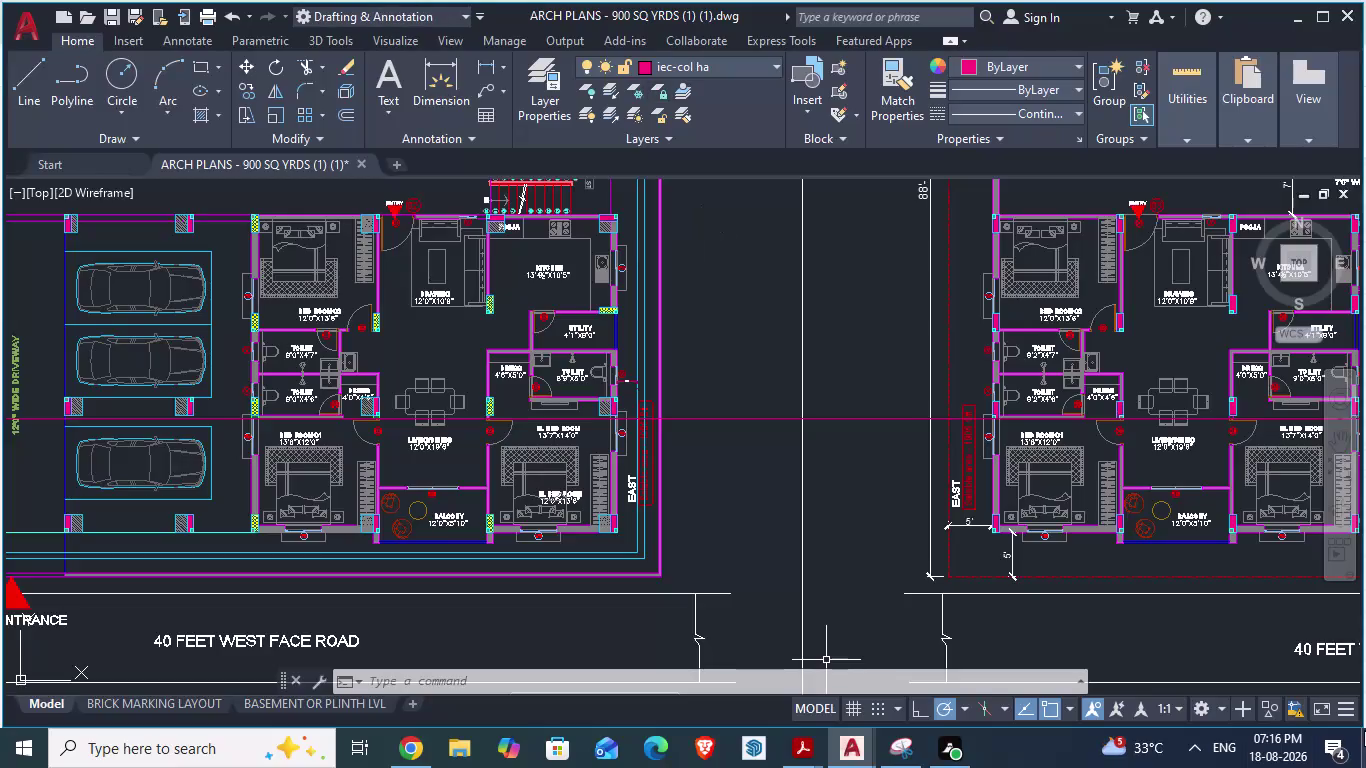
Pan and zoom around the ARCH PLANS layout, then bring up GF_AUTOCAD.dwg.
scroll(down, 3)
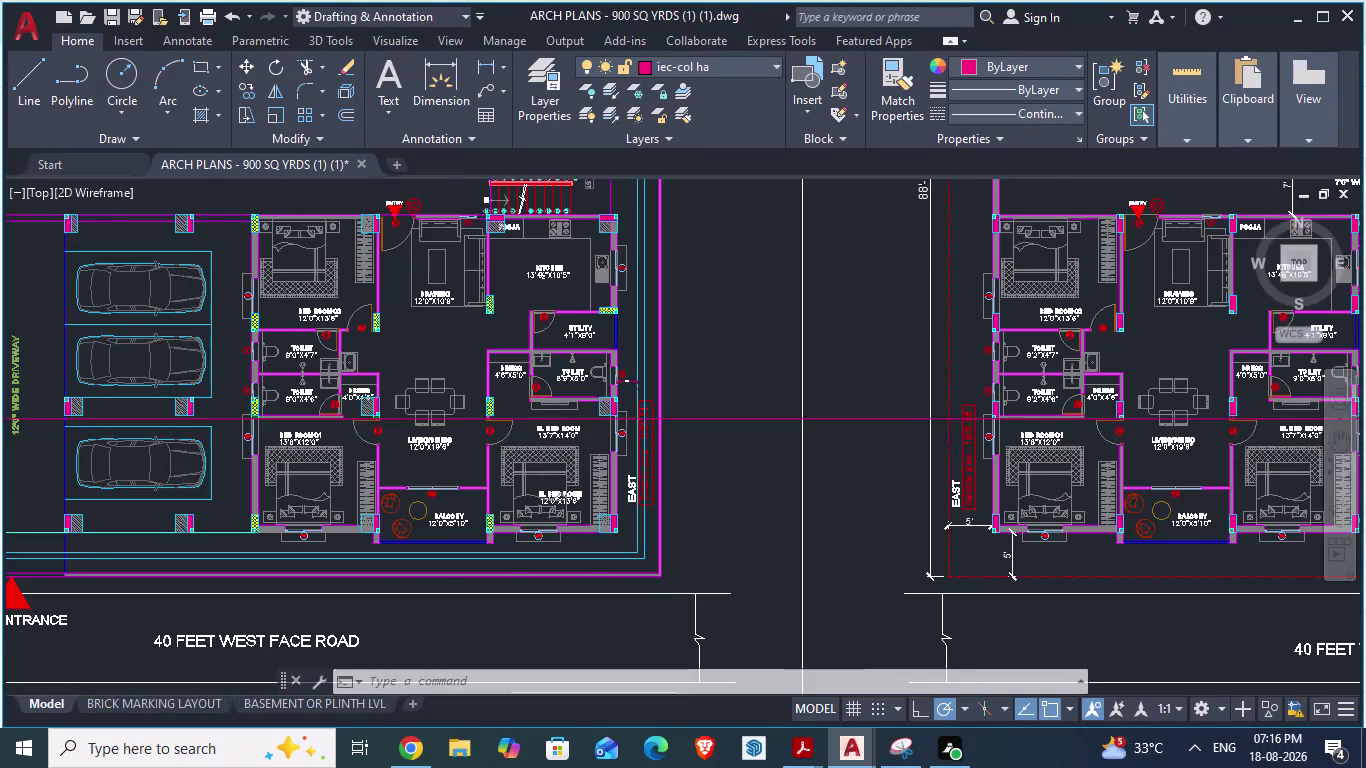
scroll(down, 3)
scroll(up, 3)
scroll(up, 3)
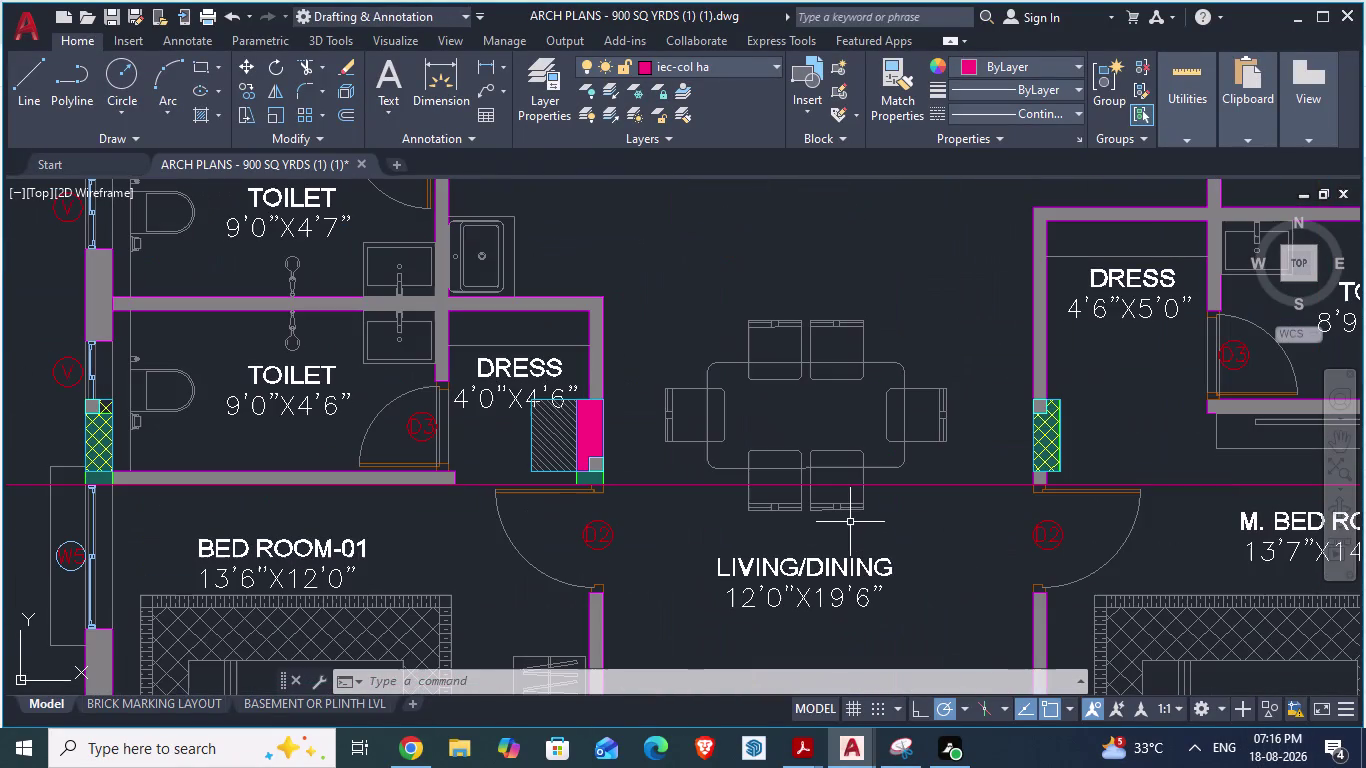
scroll(down, 3)
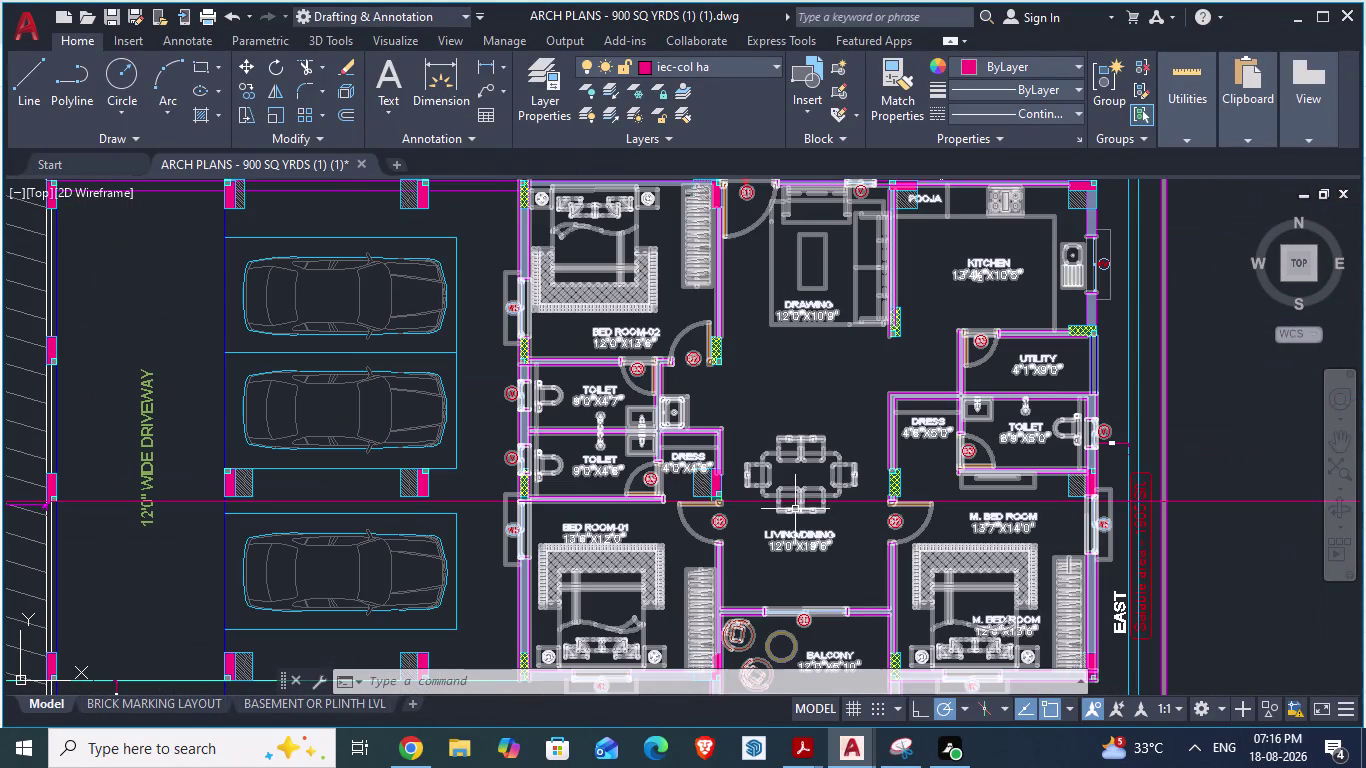
scroll(up, 3)
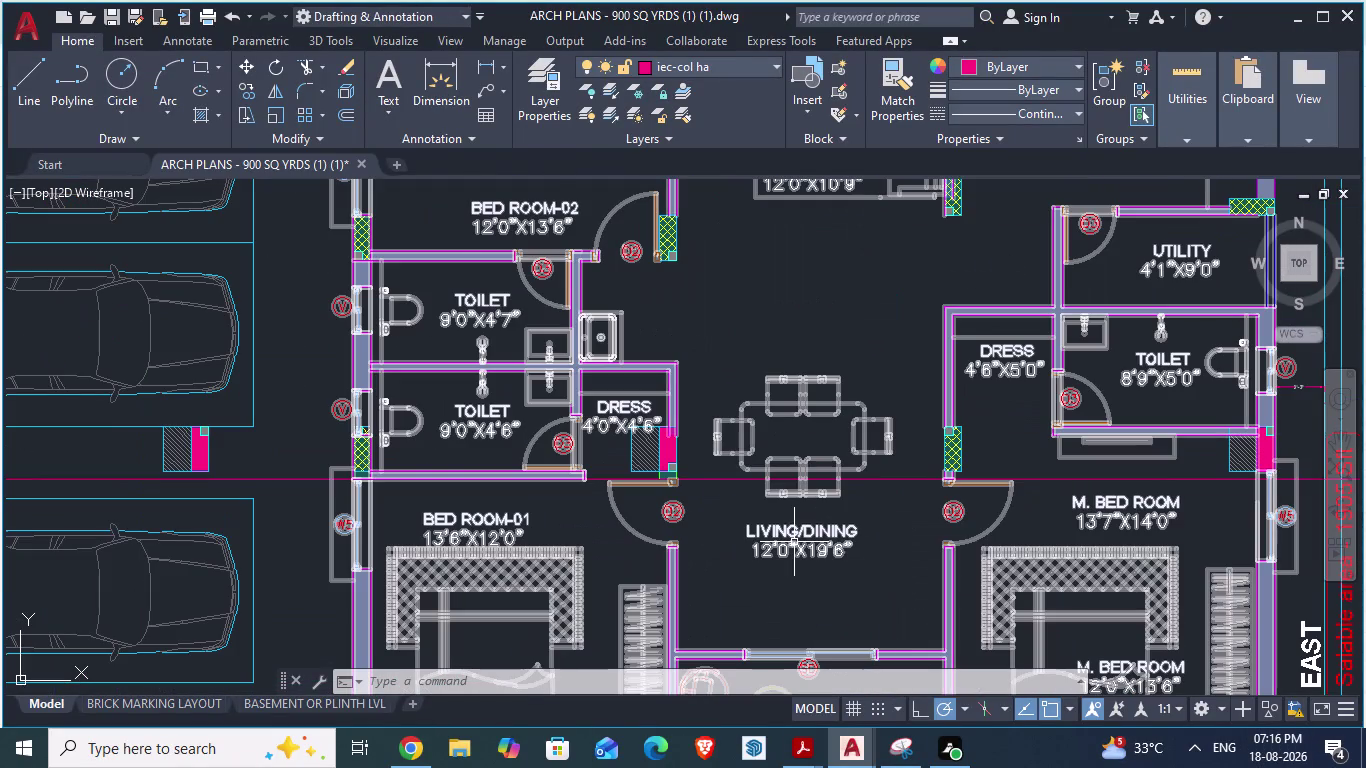
key(alt+Tab)
scroll(down, 3)
key(alt+Tab)
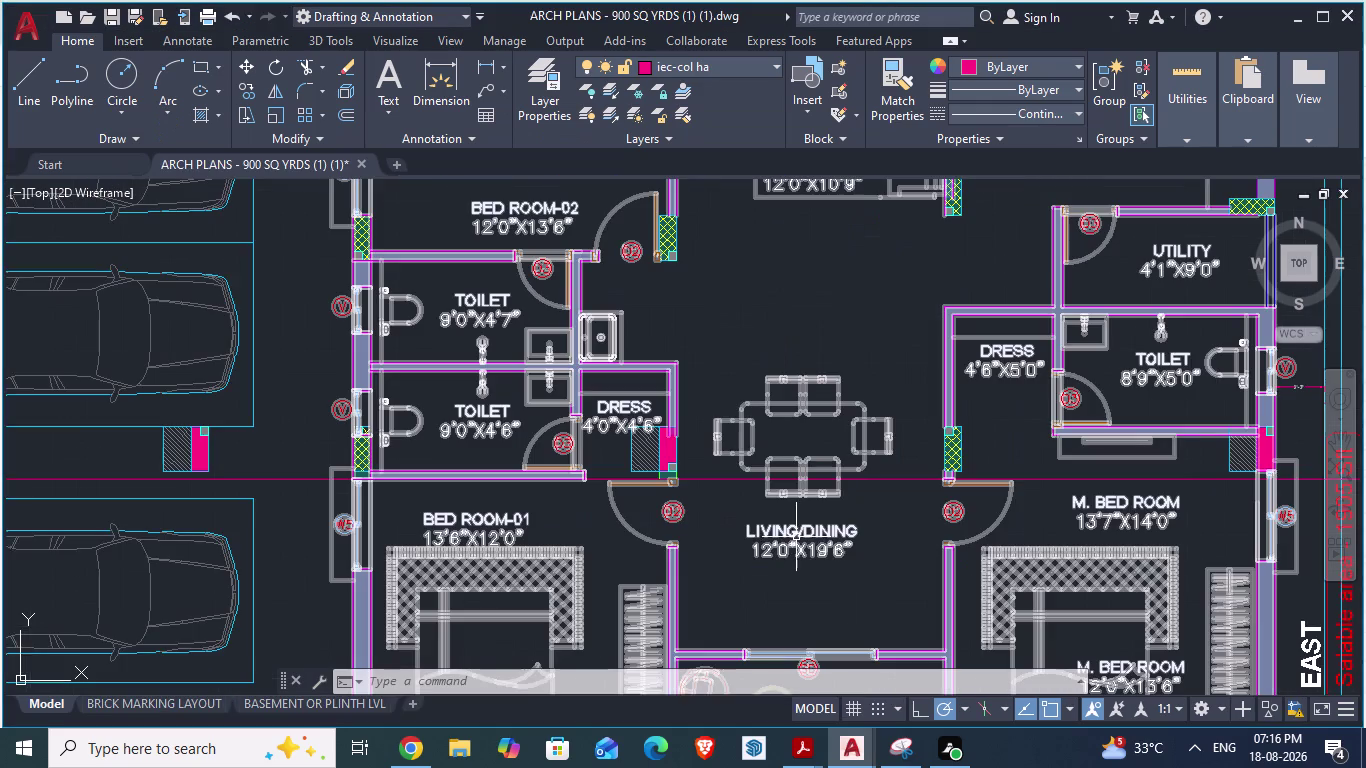
scroll(down, 3)
scroll(down, 3)
scroll(down, 3)
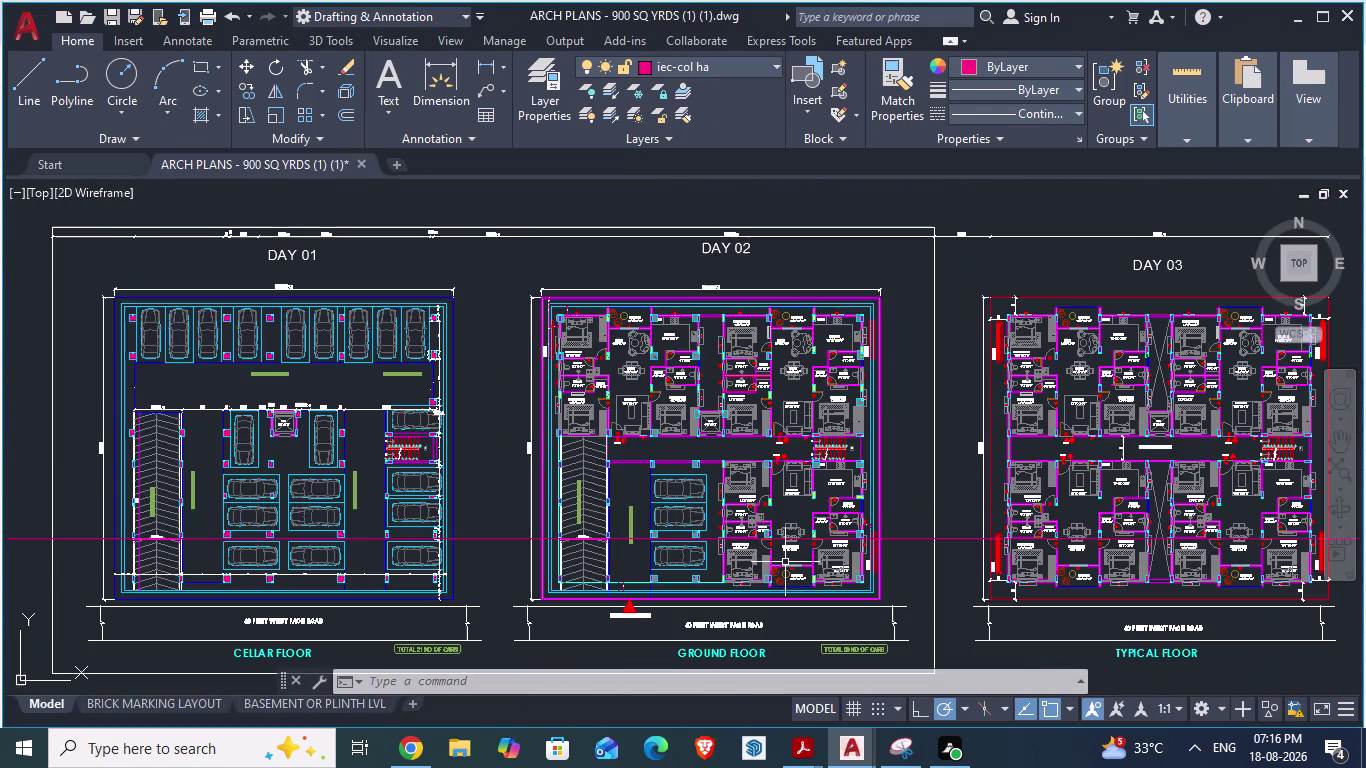
scroll(up, 3)
scroll(down, 3)
scroll(up, 3)
scroll(down, 3)
scroll(up, 3)
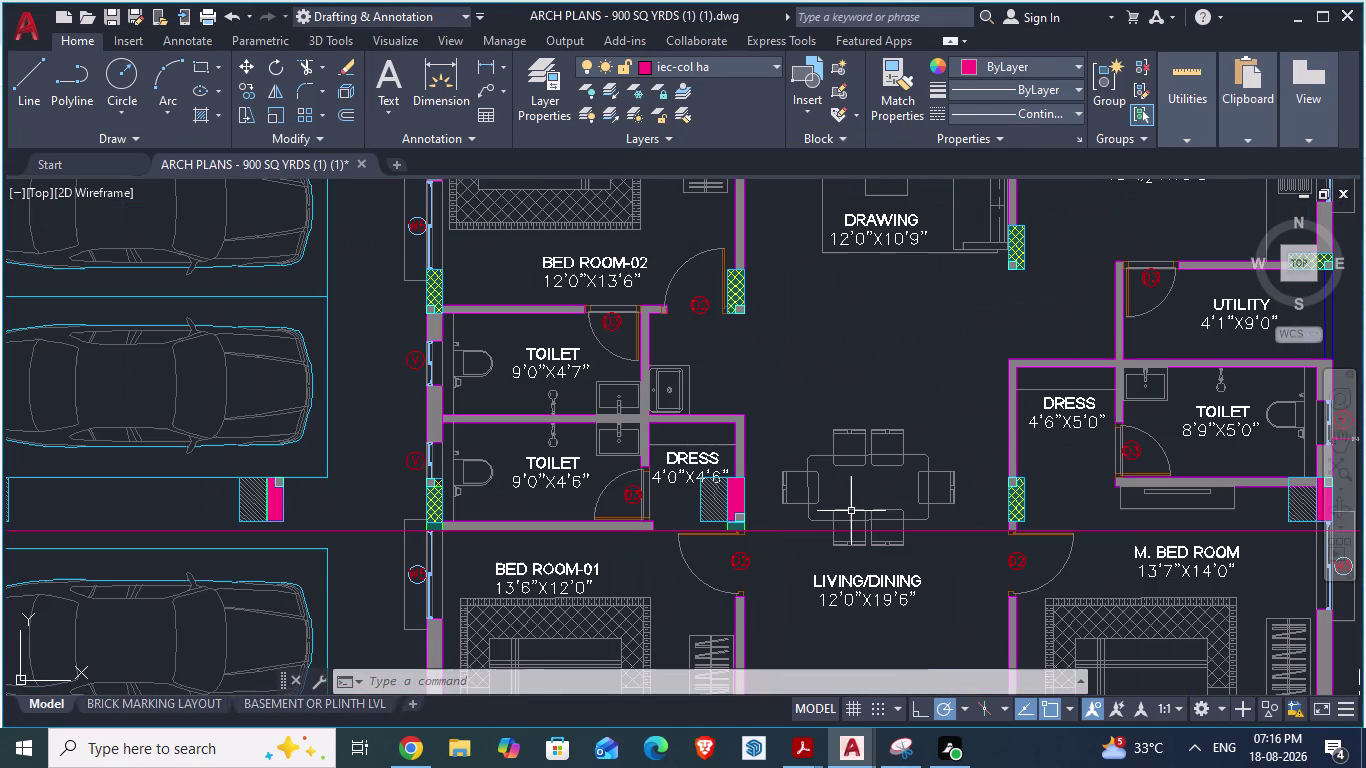
scroll(down, 3)
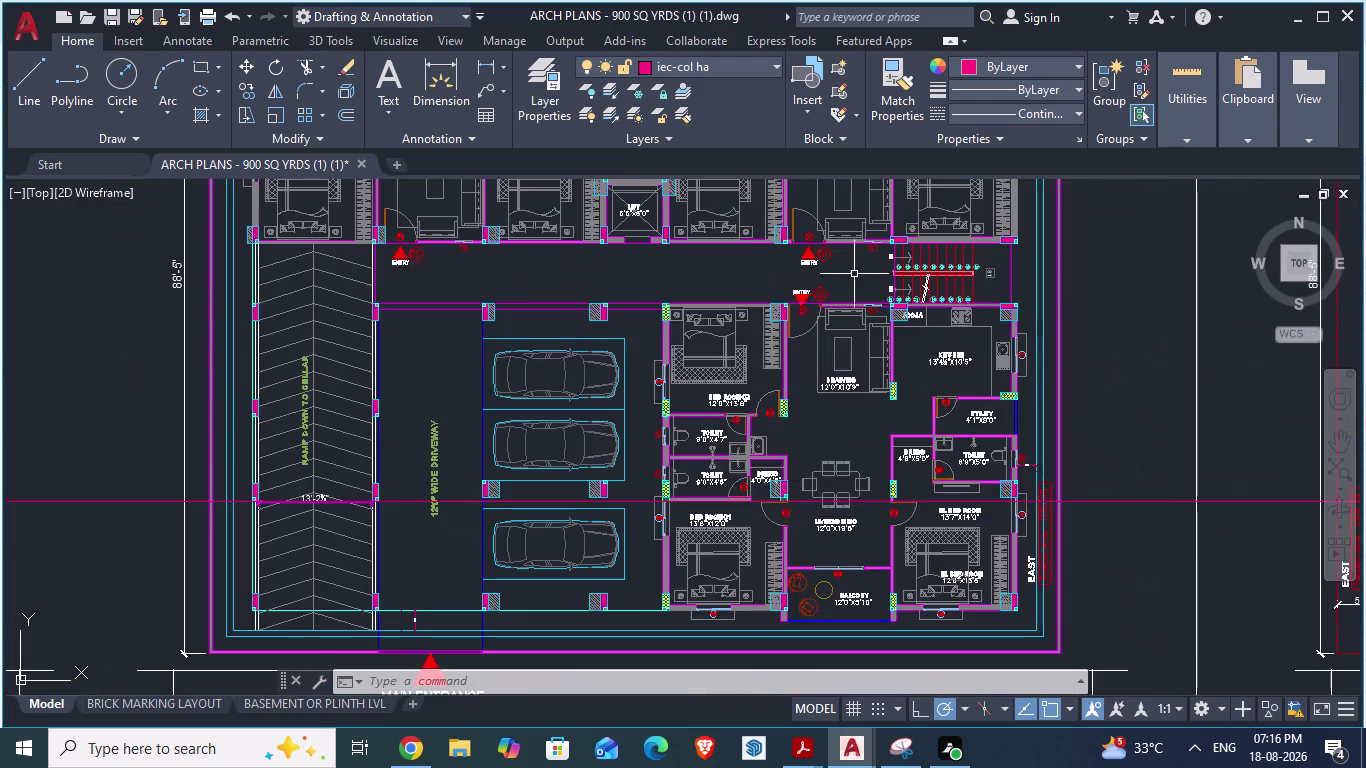
scroll(down, 3)
scroll(up, 3)
scroll(down, 3)
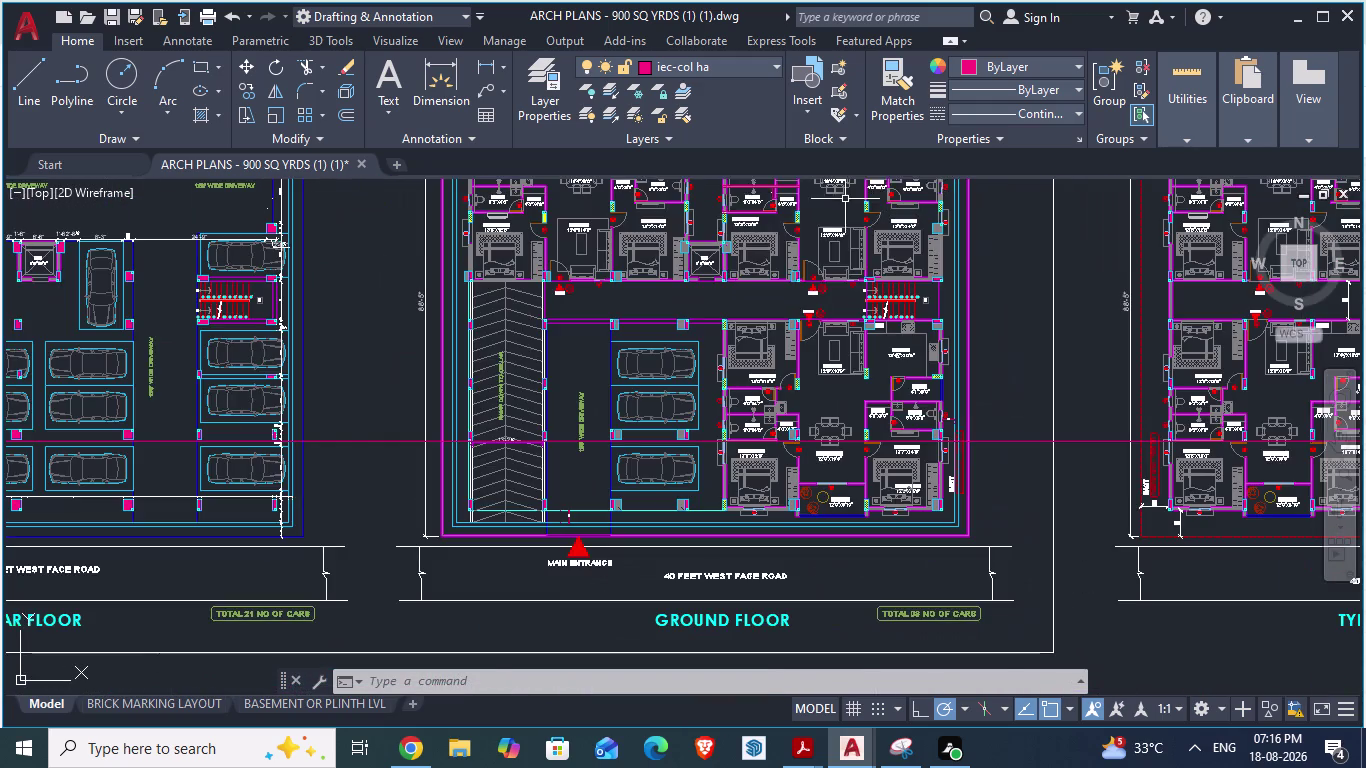
scroll(up, 3)
scroll(down, 3)
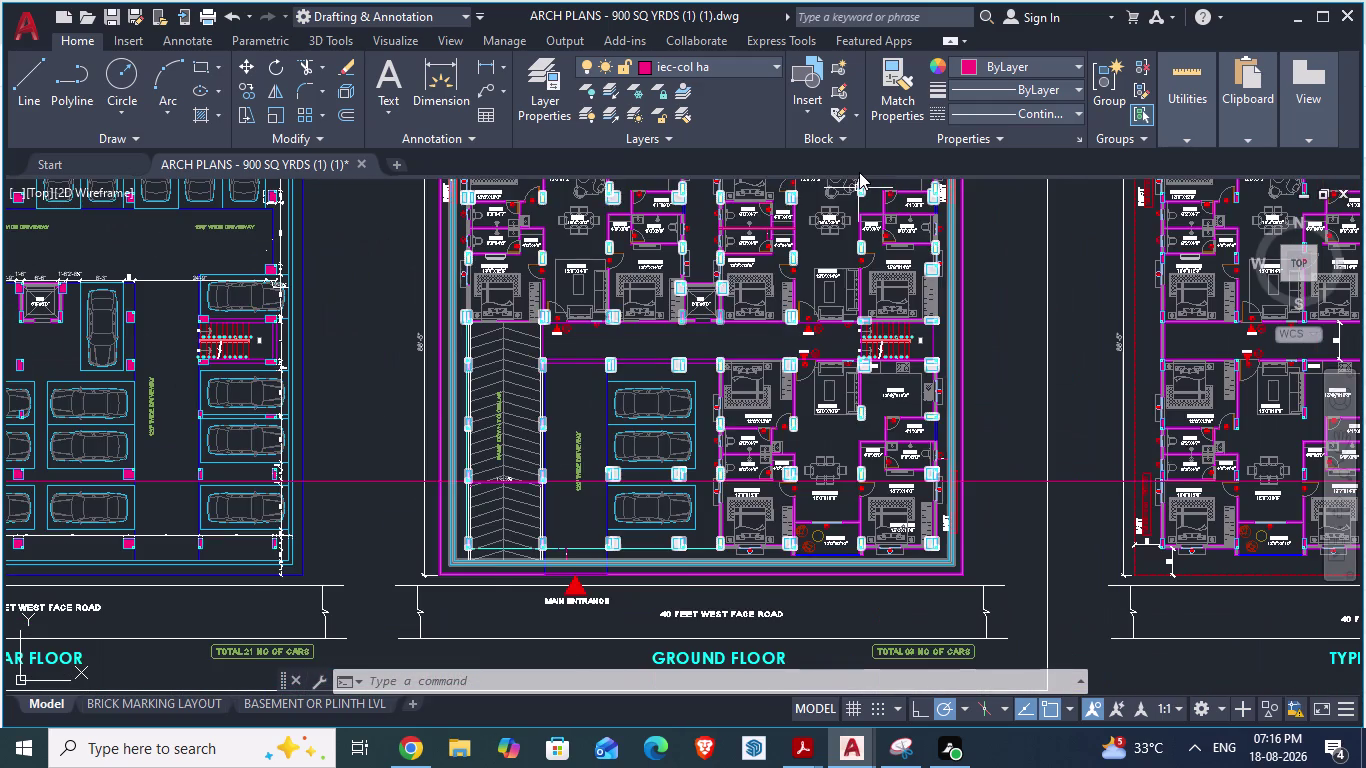
scroll(up, 3)
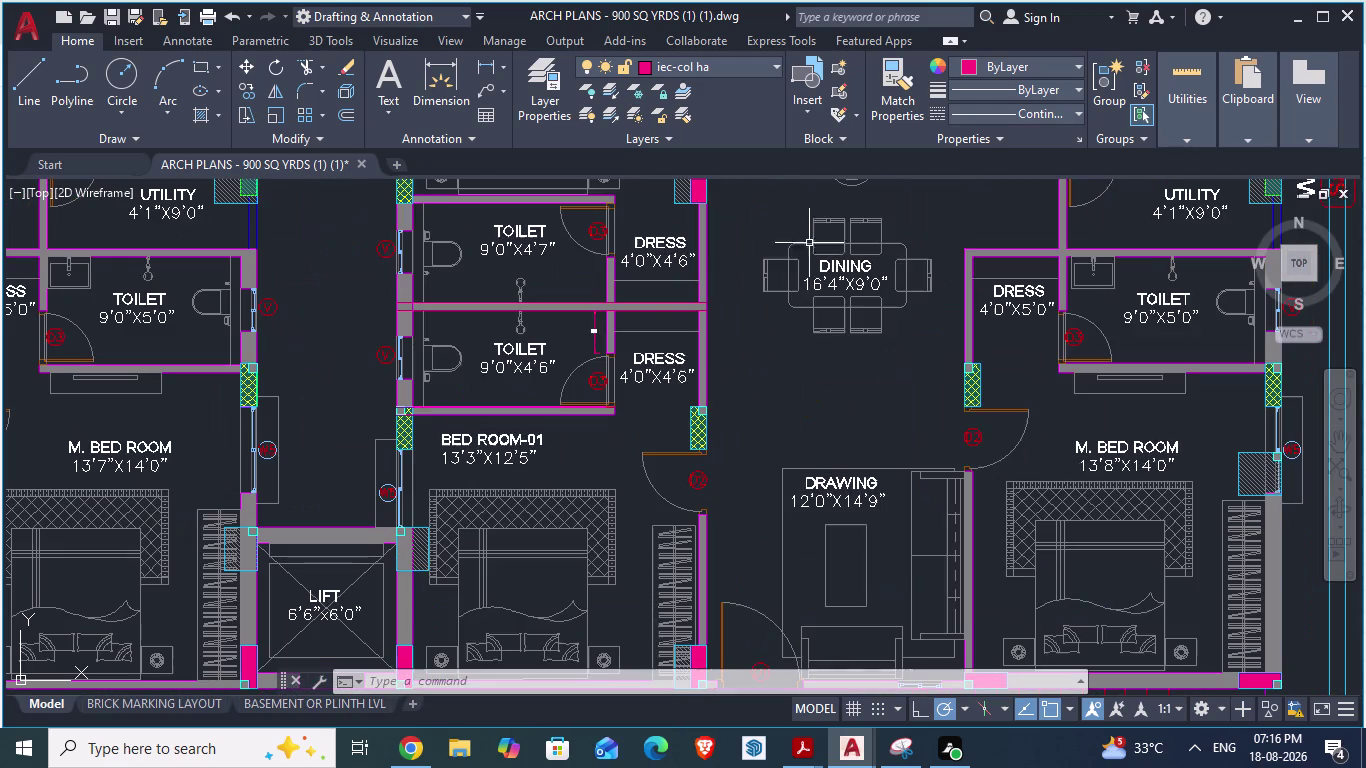
key(alt+Tab)
key(alt+Tab)
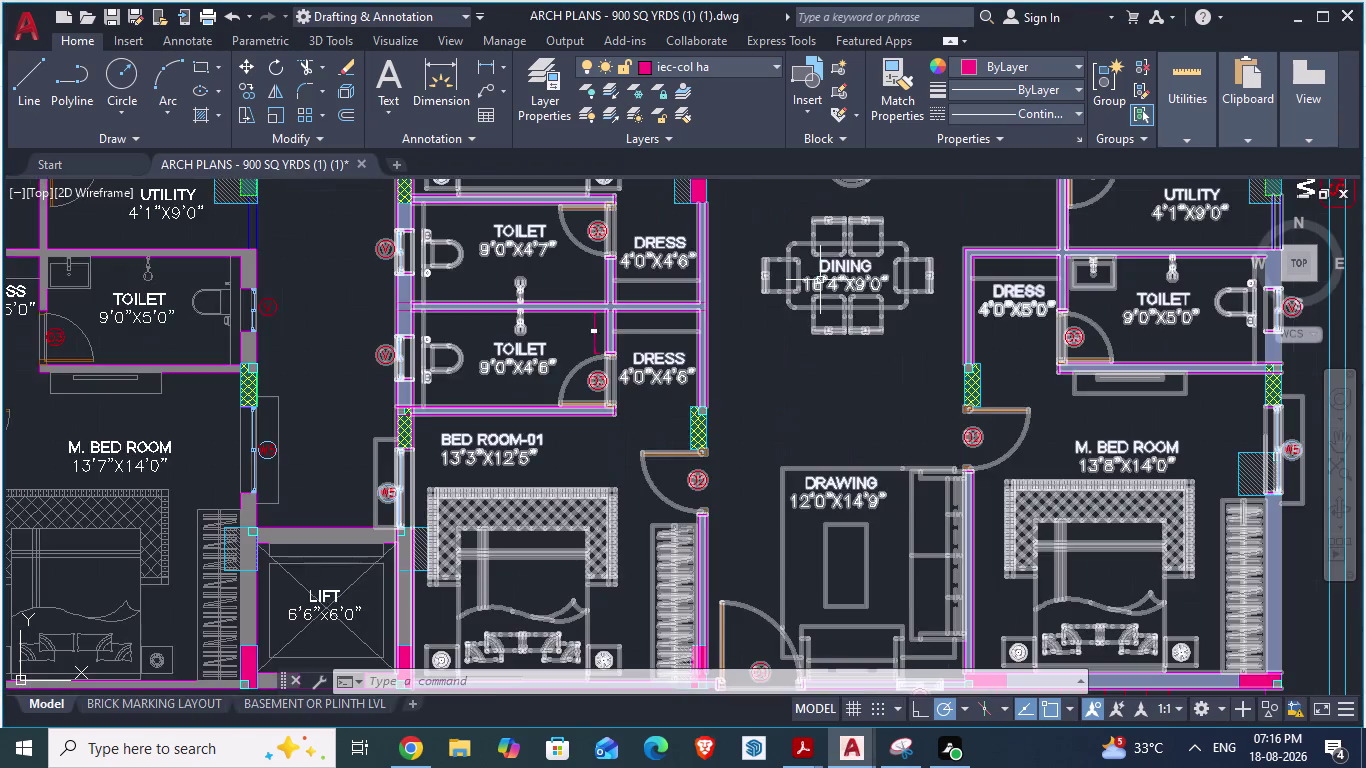
scroll(down, 3)
scroll(up, 3)
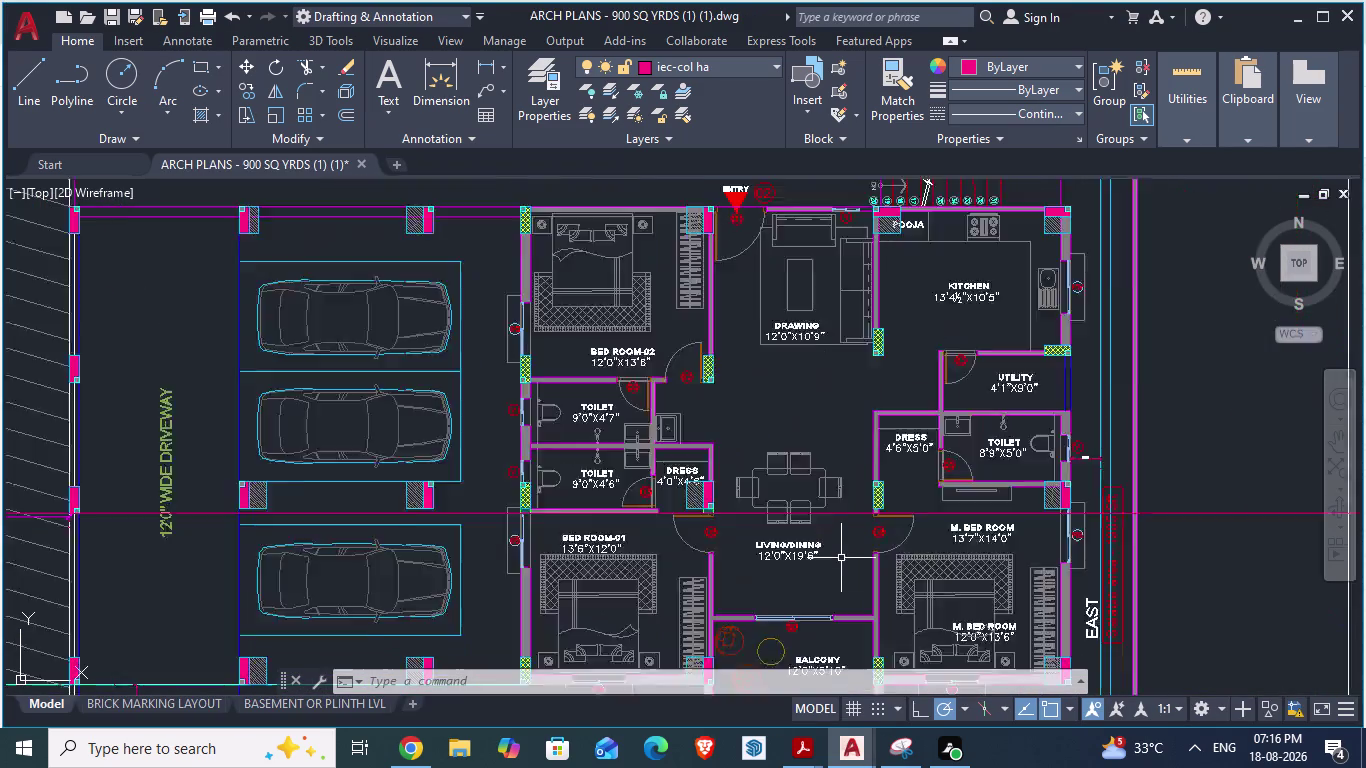
scroll(up, 3)
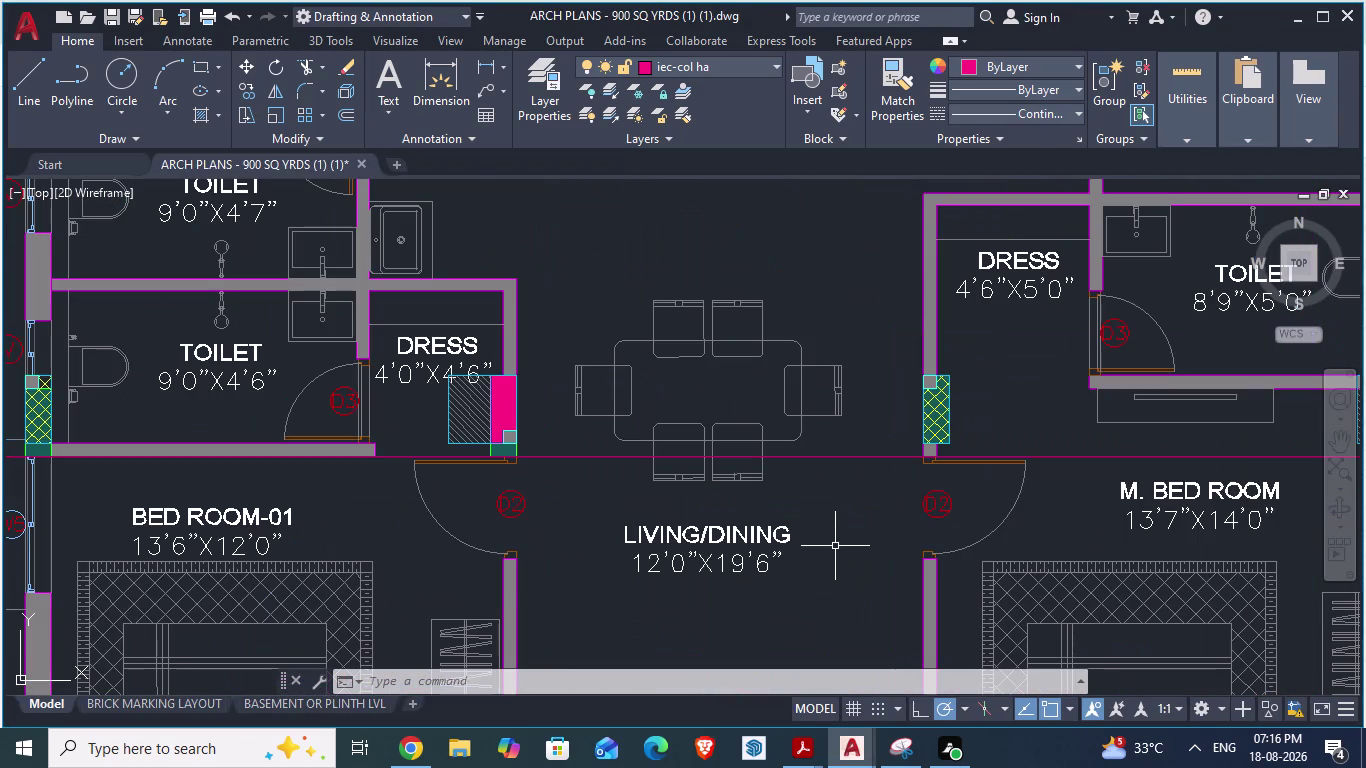
scroll(down, 3)
scroll(up, 3)
scroll(down, 3)
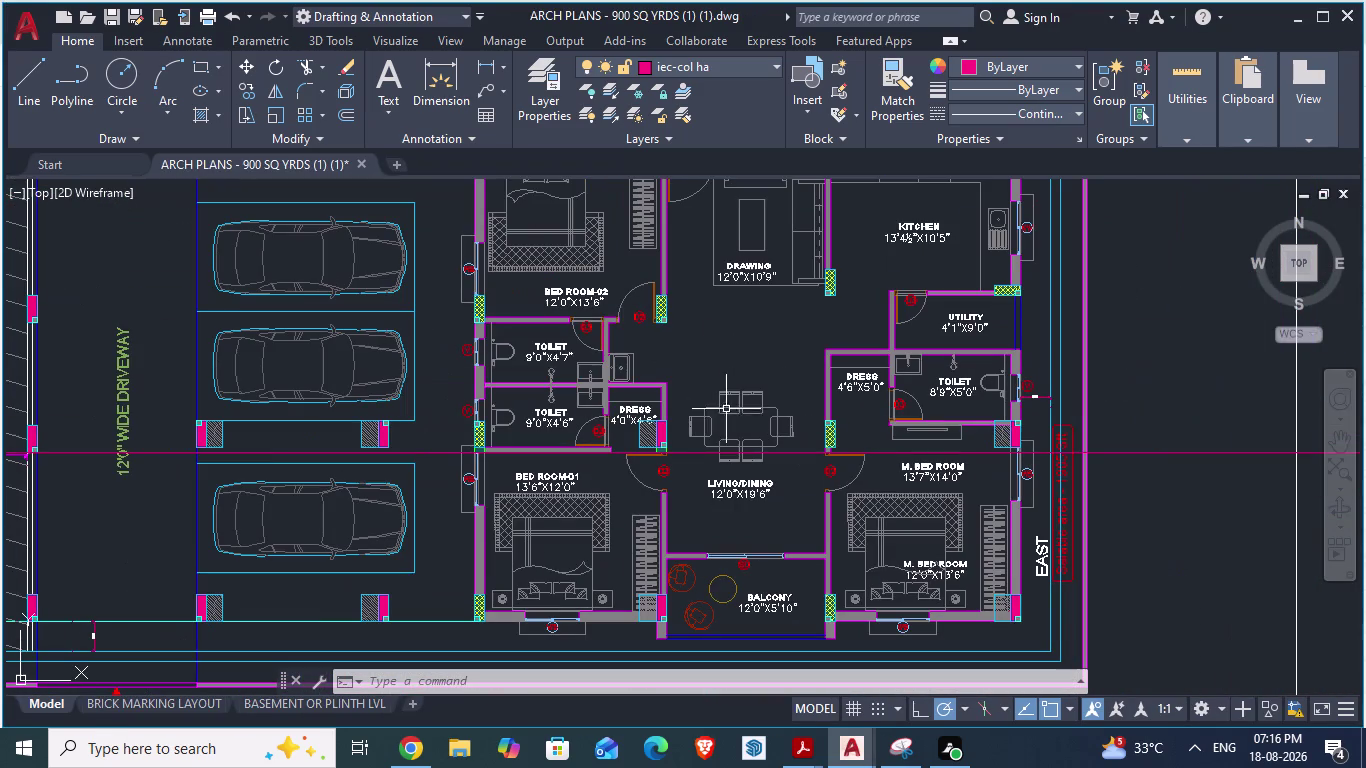
scroll(up, 3)
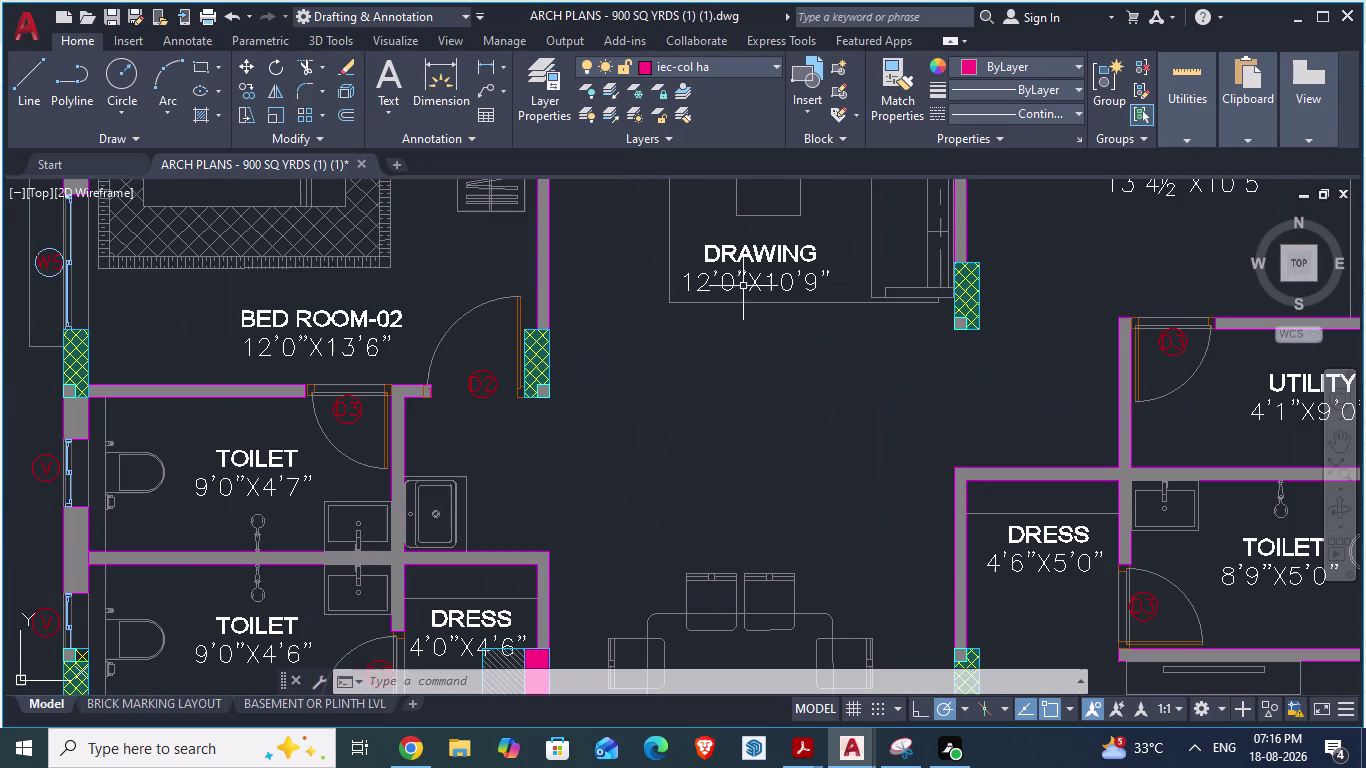
scroll(down, 3)
scroll(down, 3)
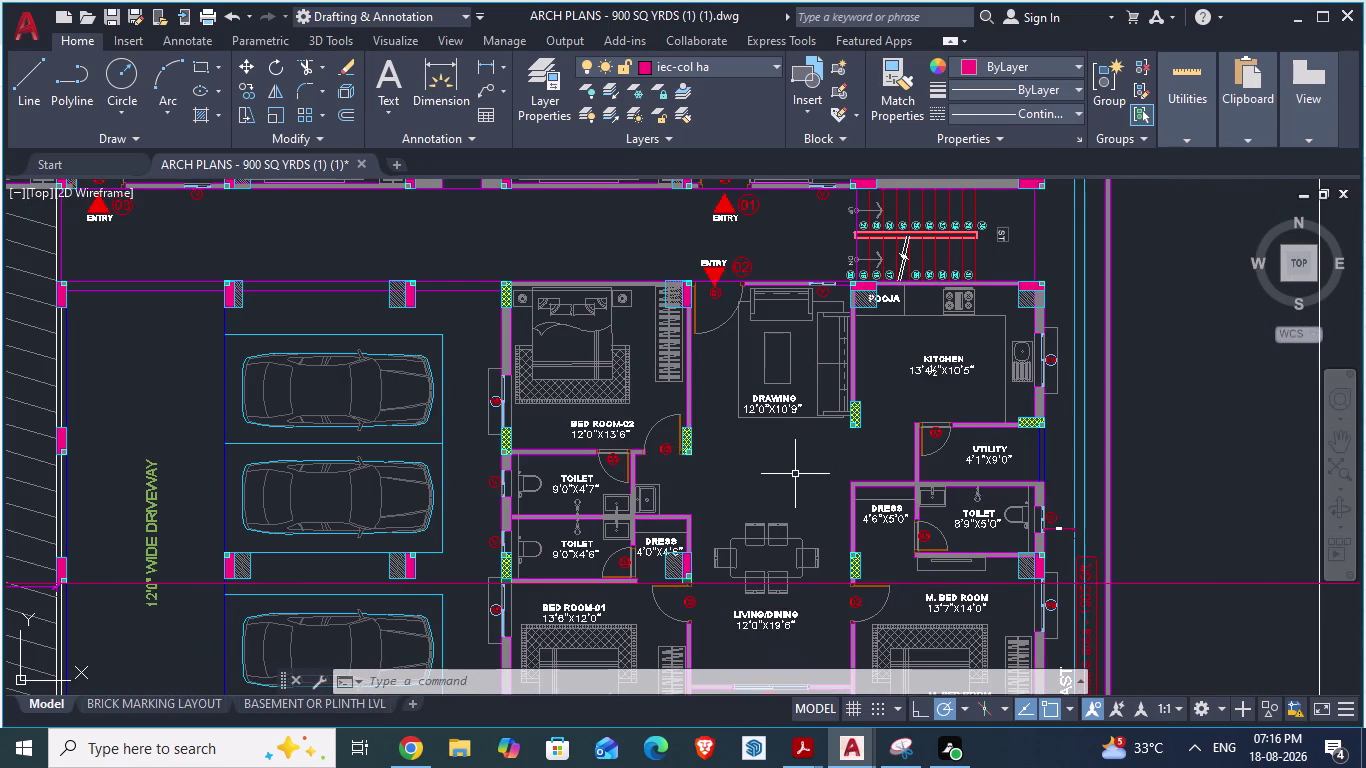
scroll(up, 3)
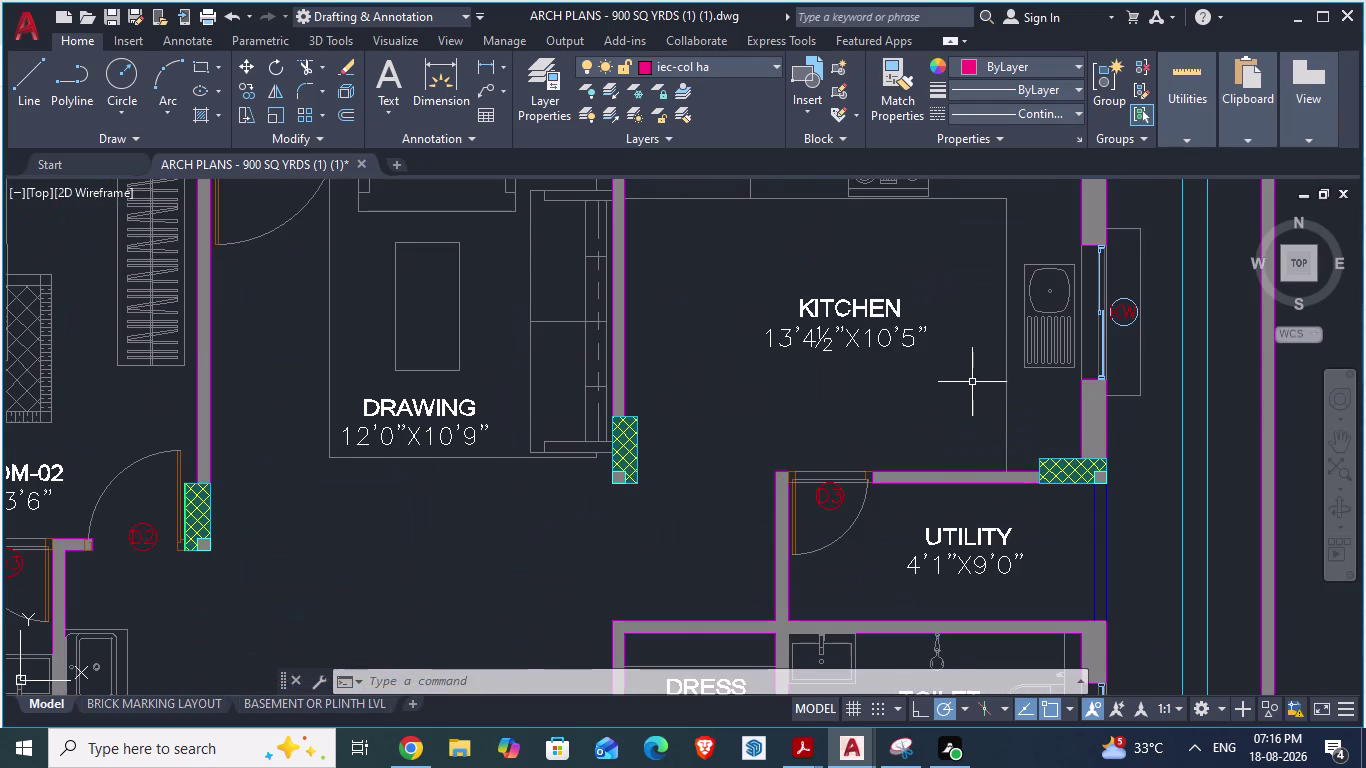
scroll(down, 3)
scroll(down, 3)
scroll(up, 3)
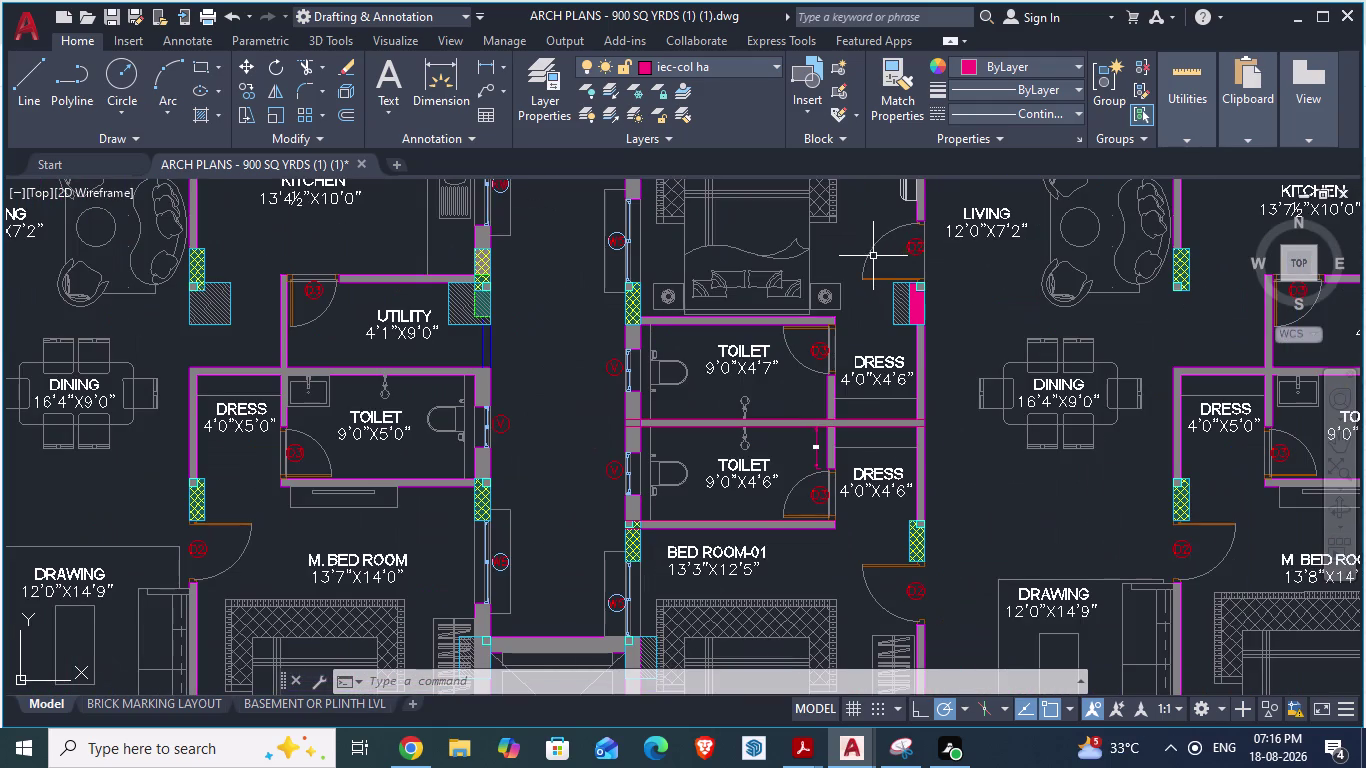
scroll(down, 3)
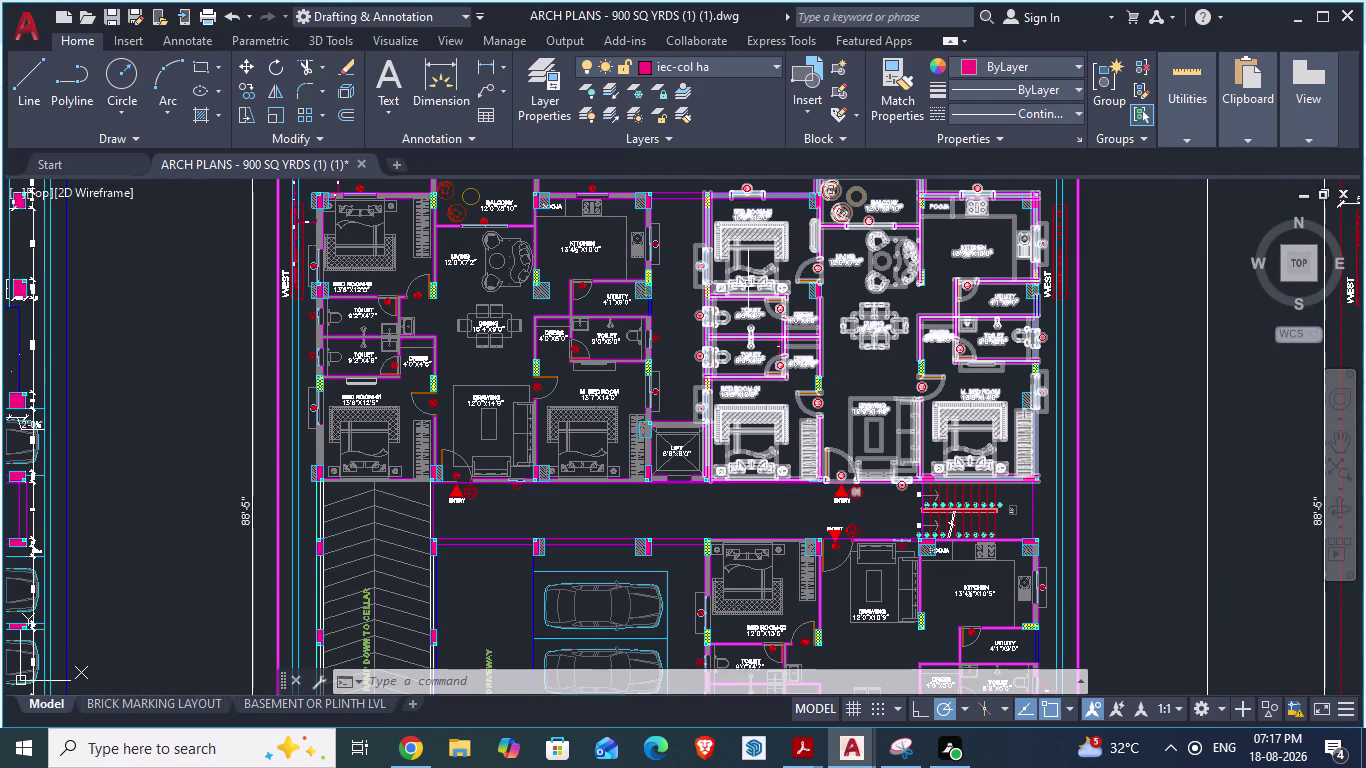
scroll(down, 3)
scroll(up, 3)
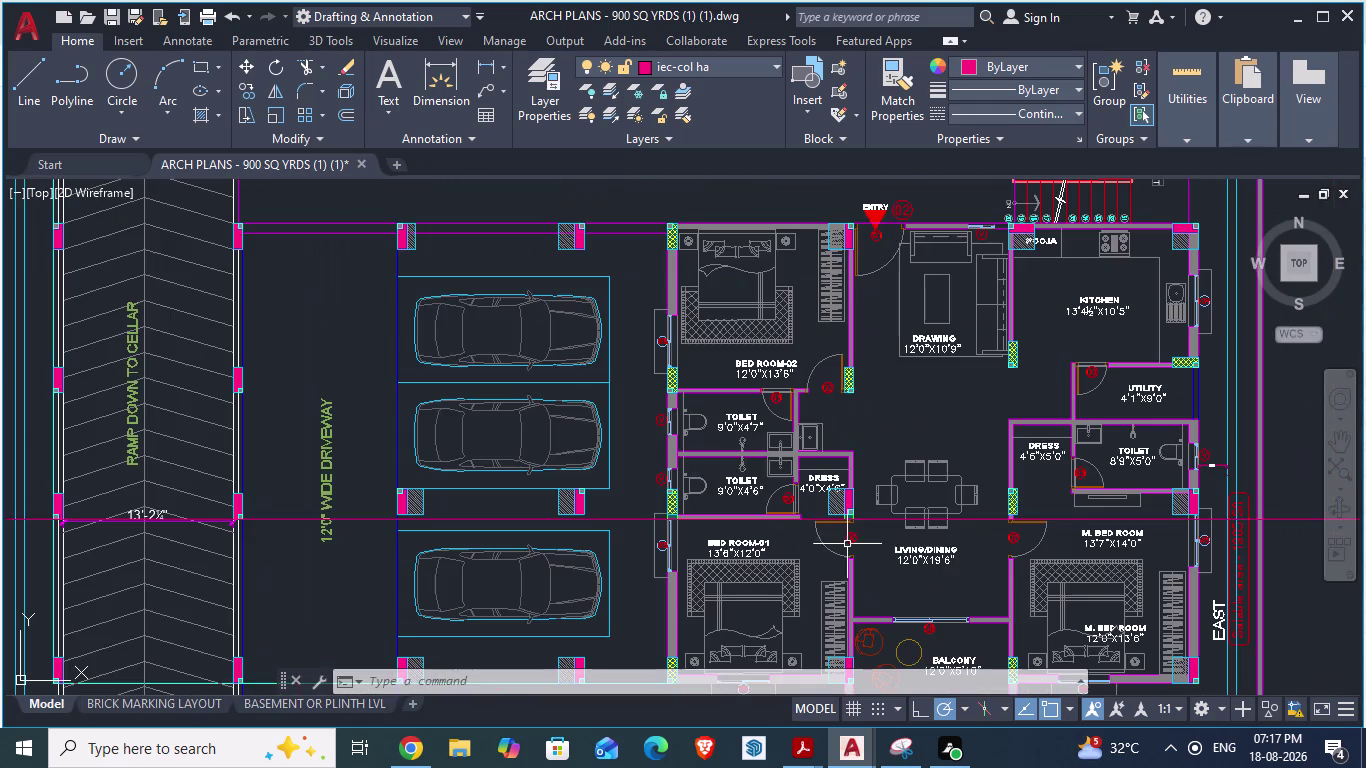
scroll(down, 3)
scroll(up, 3)
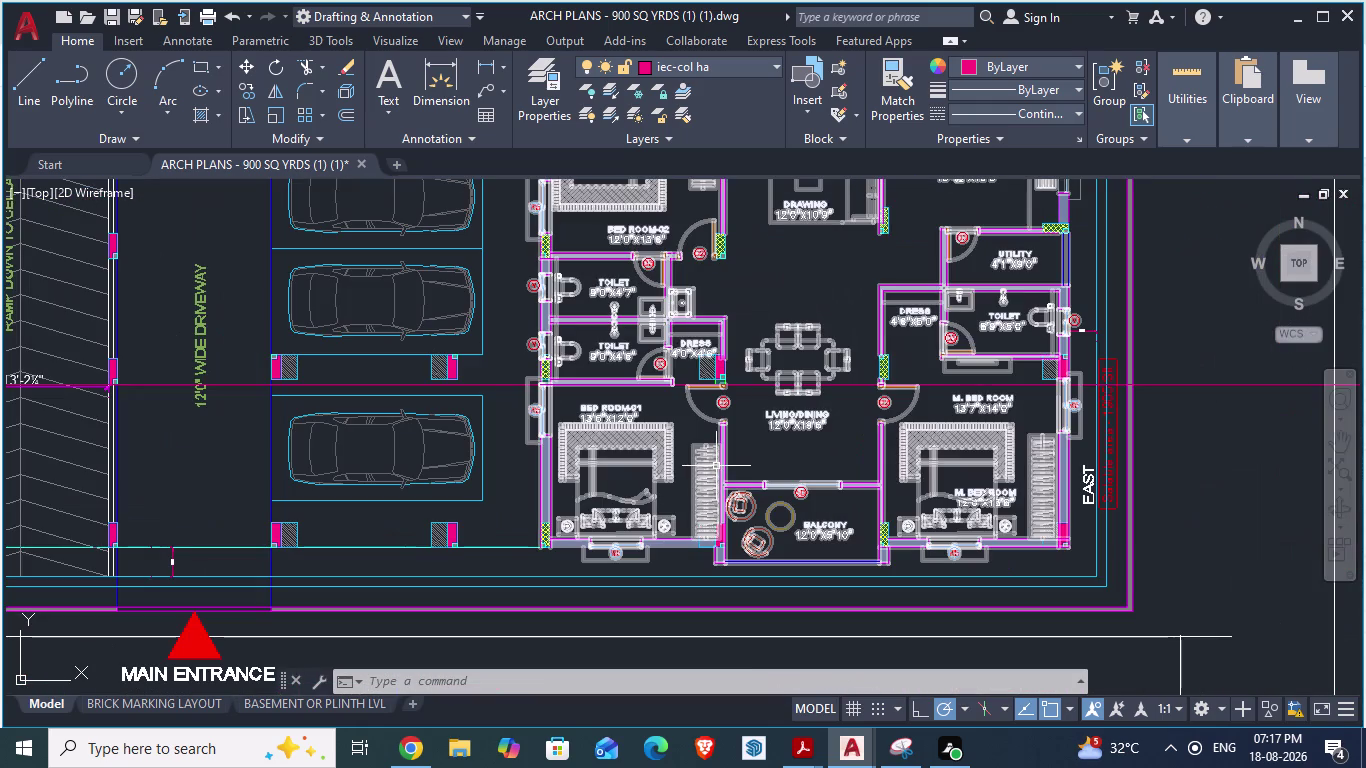
key(alt+Tab)
scroll(down, 3)
Select the 1.BEDROOM bed and label plus the TOILET and DRESS labels.
scroll(up, 3)
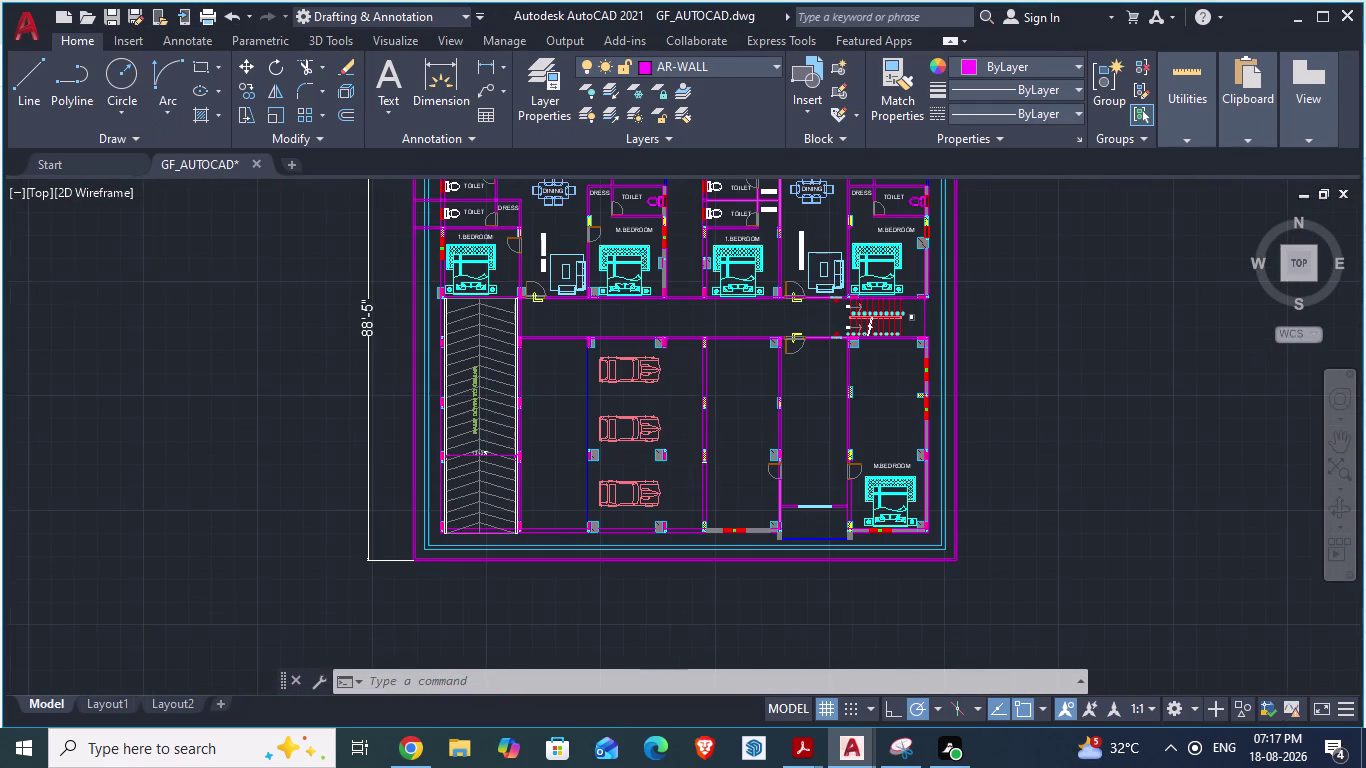
scroll(up, 3)
scroll(down, 3)
scroll(down, 3)
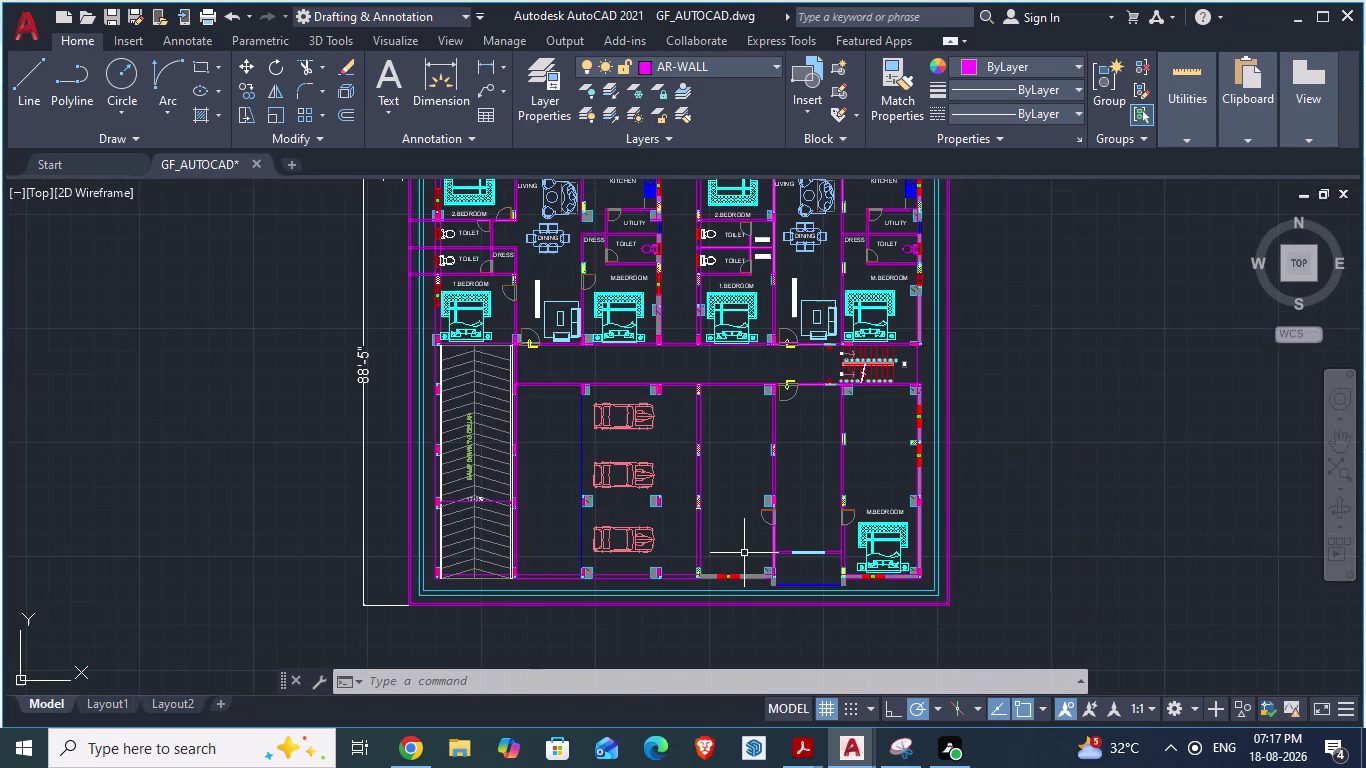
scroll(up, 3)
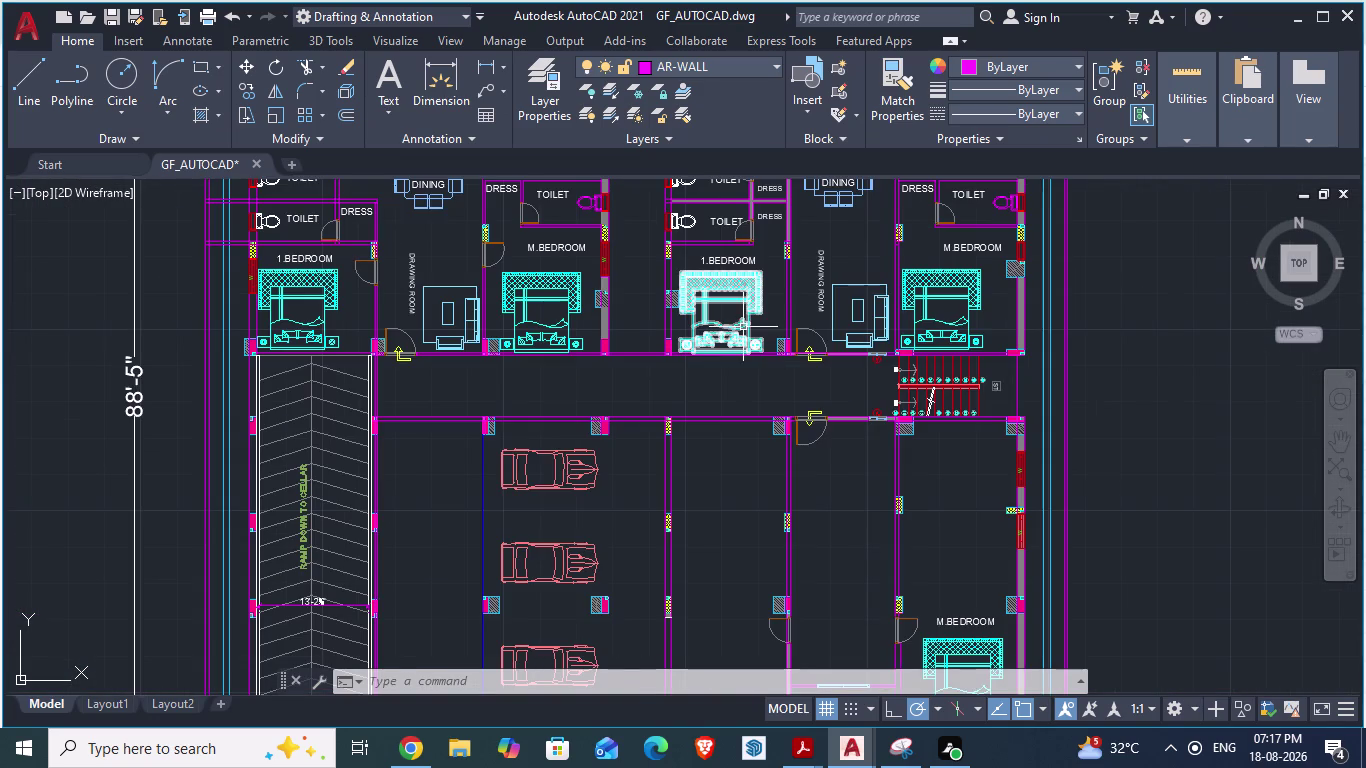
click(742, 328)
scroll(down, 3)
scroll(up, 3)
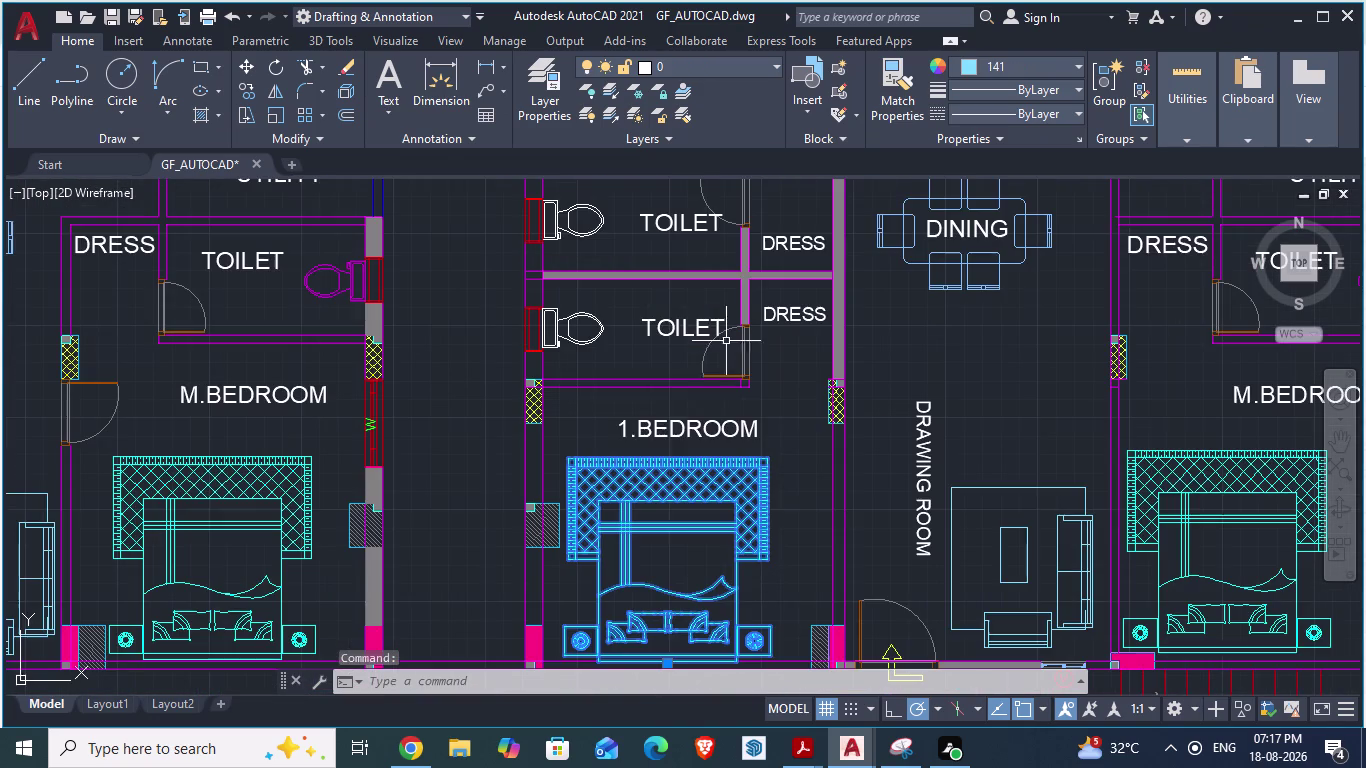
click(682, 424)
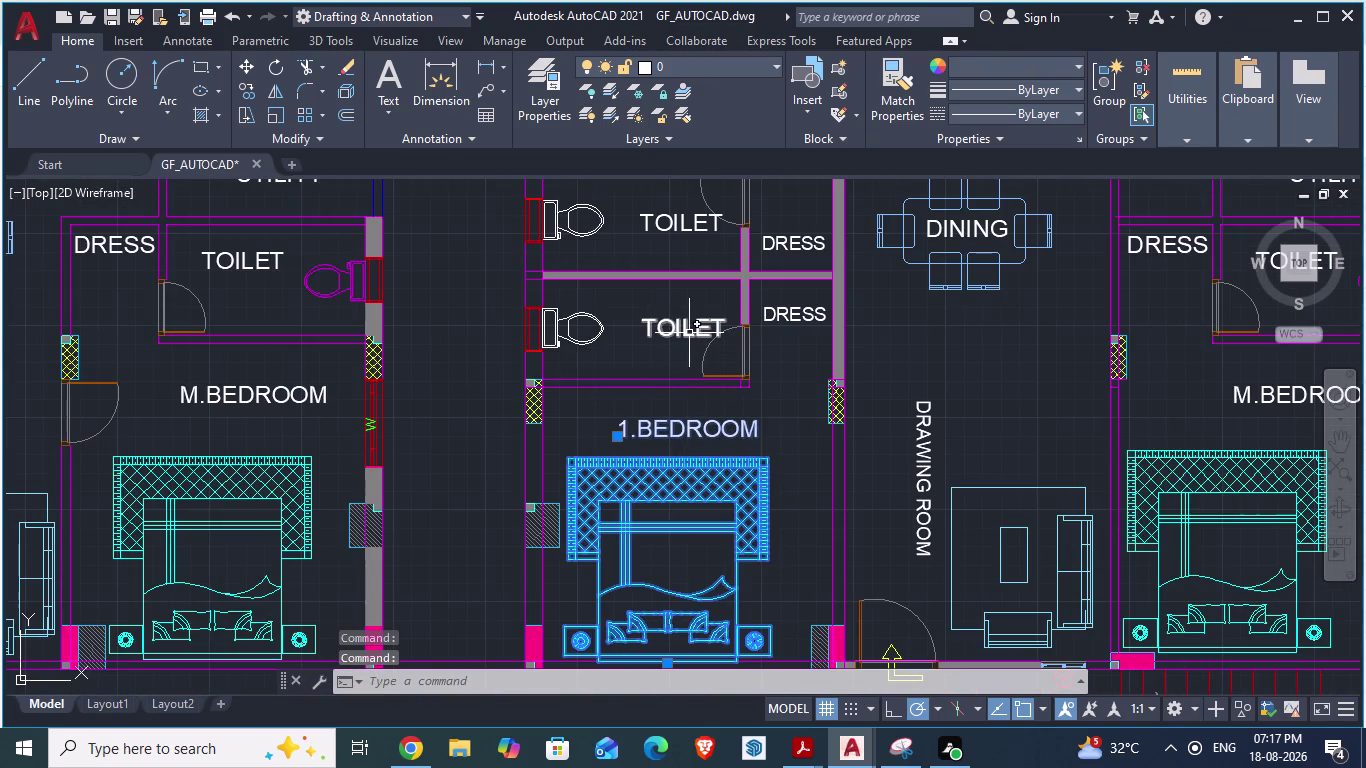
click(689, 333)
click(689, 226)
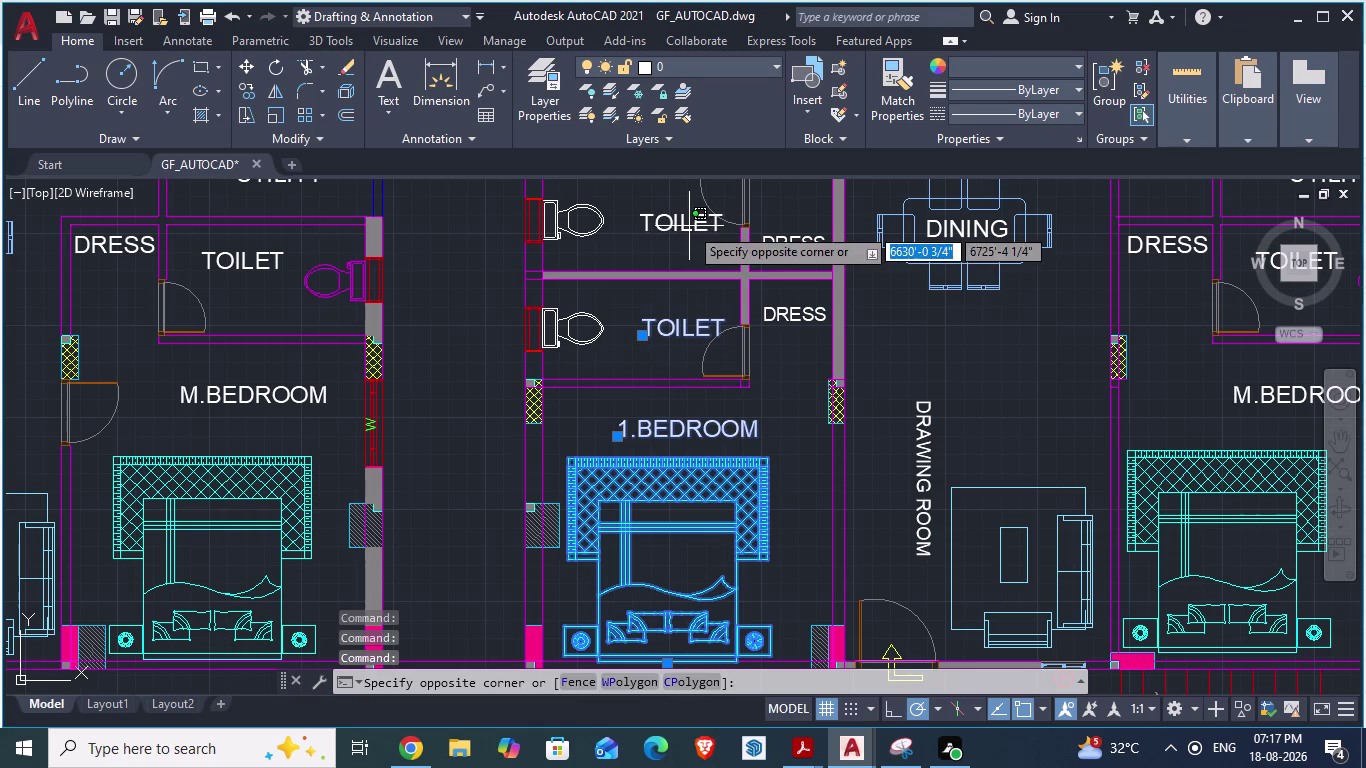
key(Escape)
click(649, 224)
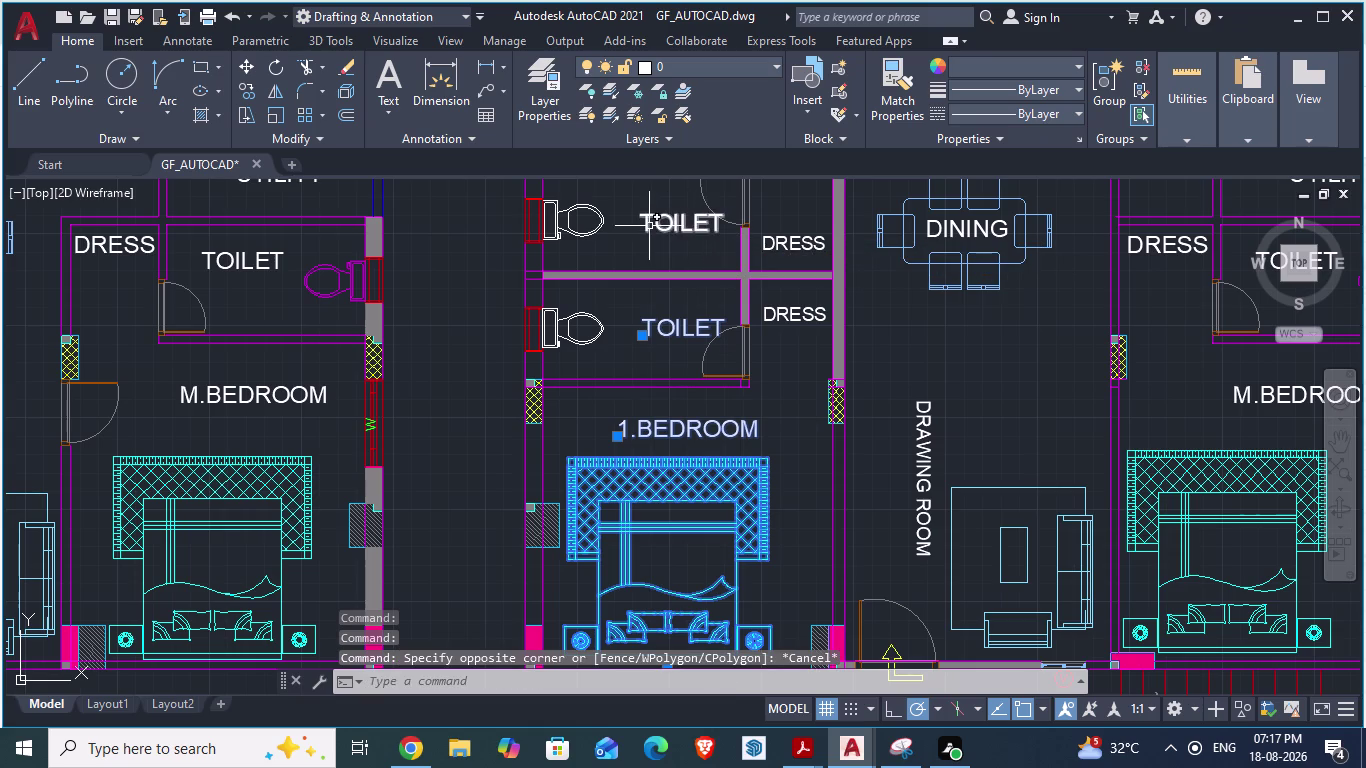
click(781, 247)
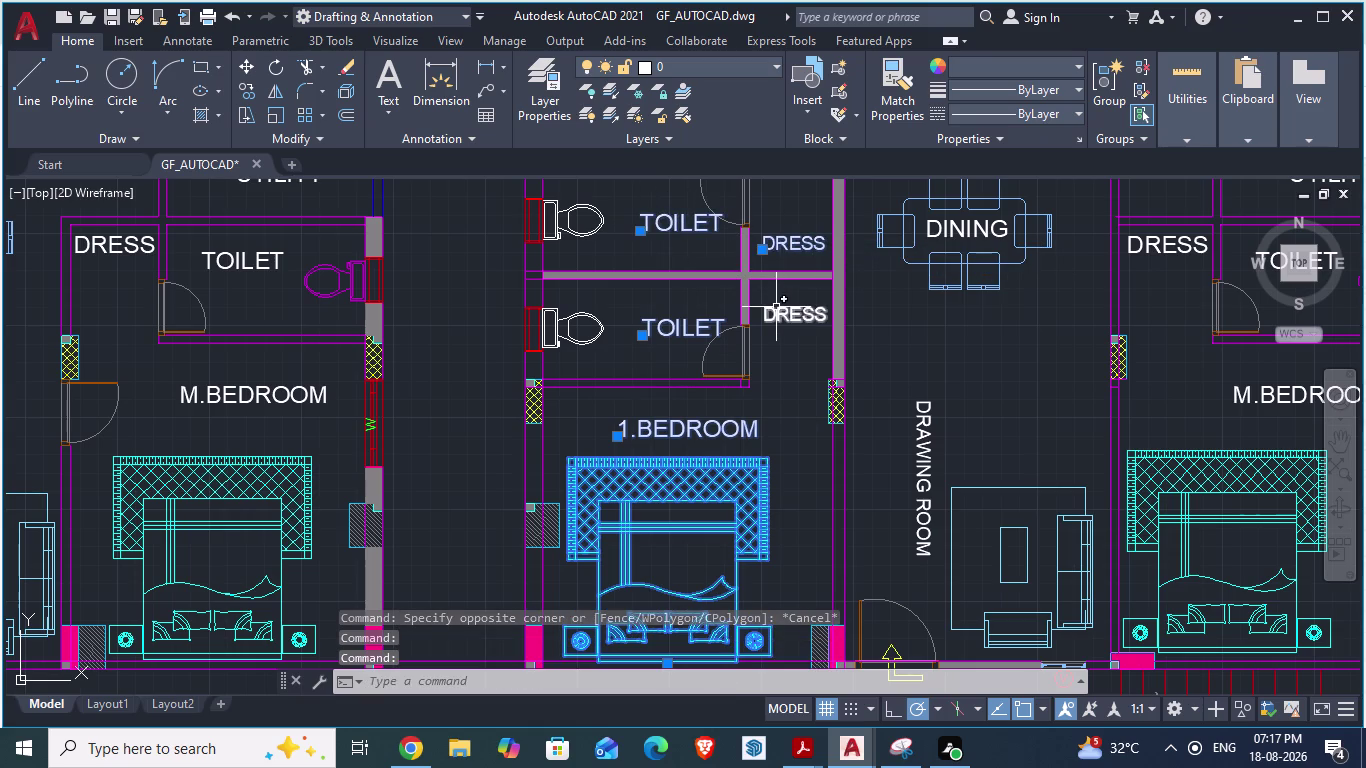
click(775, 312)
Select the upper and lower toilet fixture blocks.
scroll(down, 3)
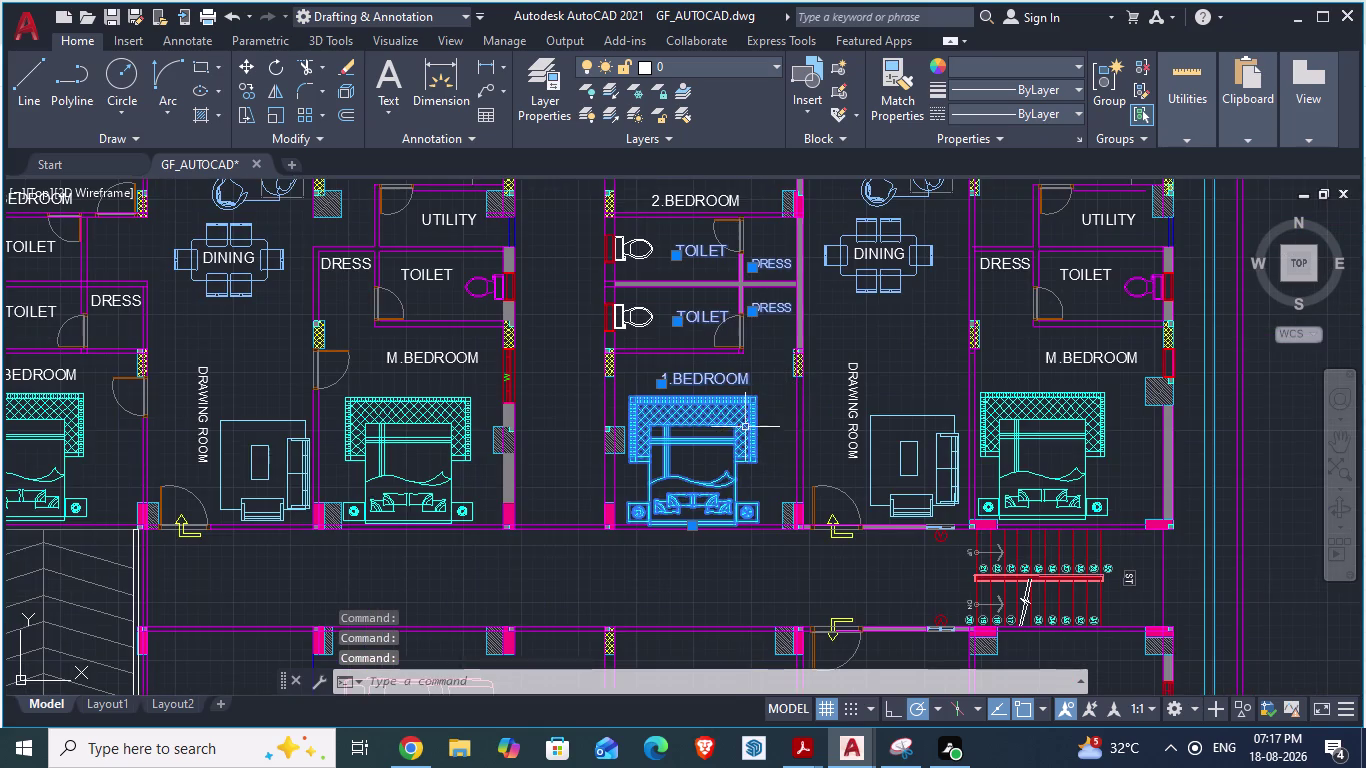
scroll(up, 3)
scroll(down, 3)
scroll(down, 3)
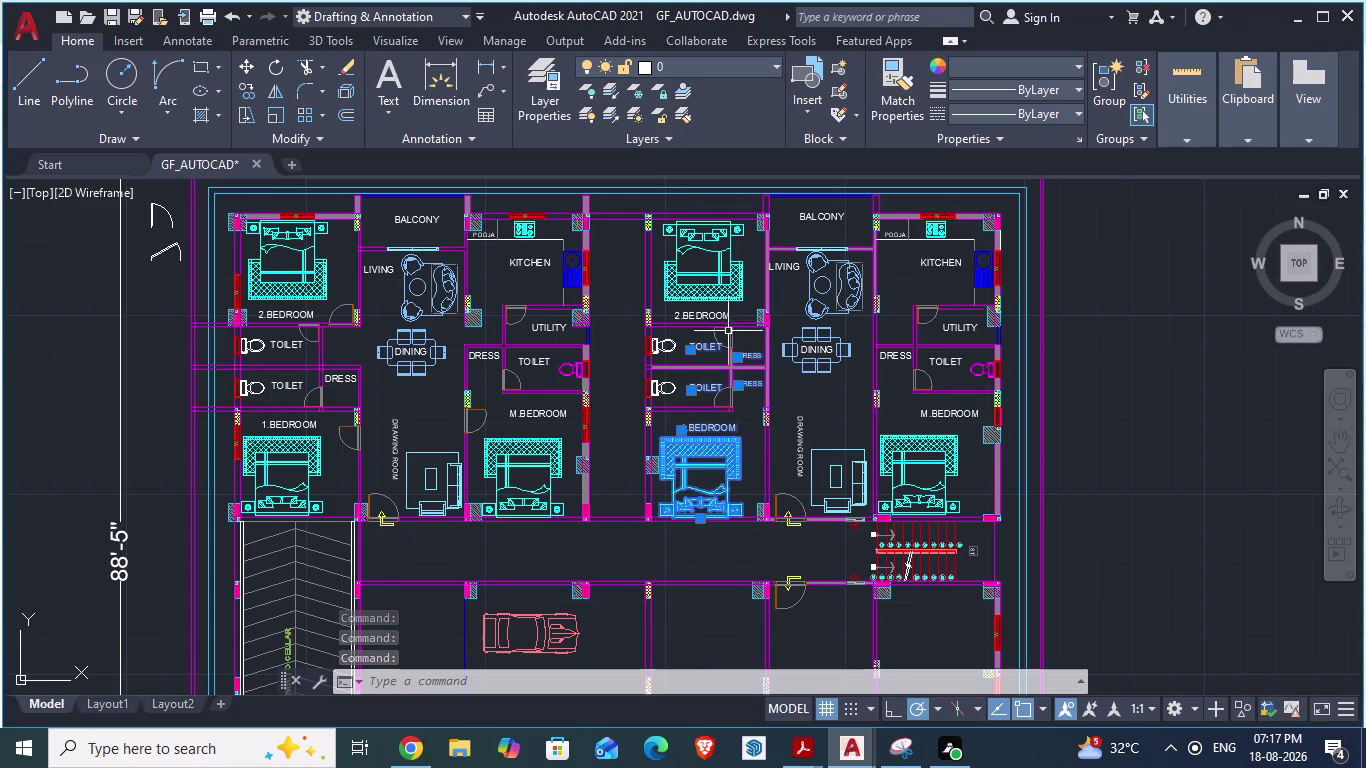
scroll(up, 3)
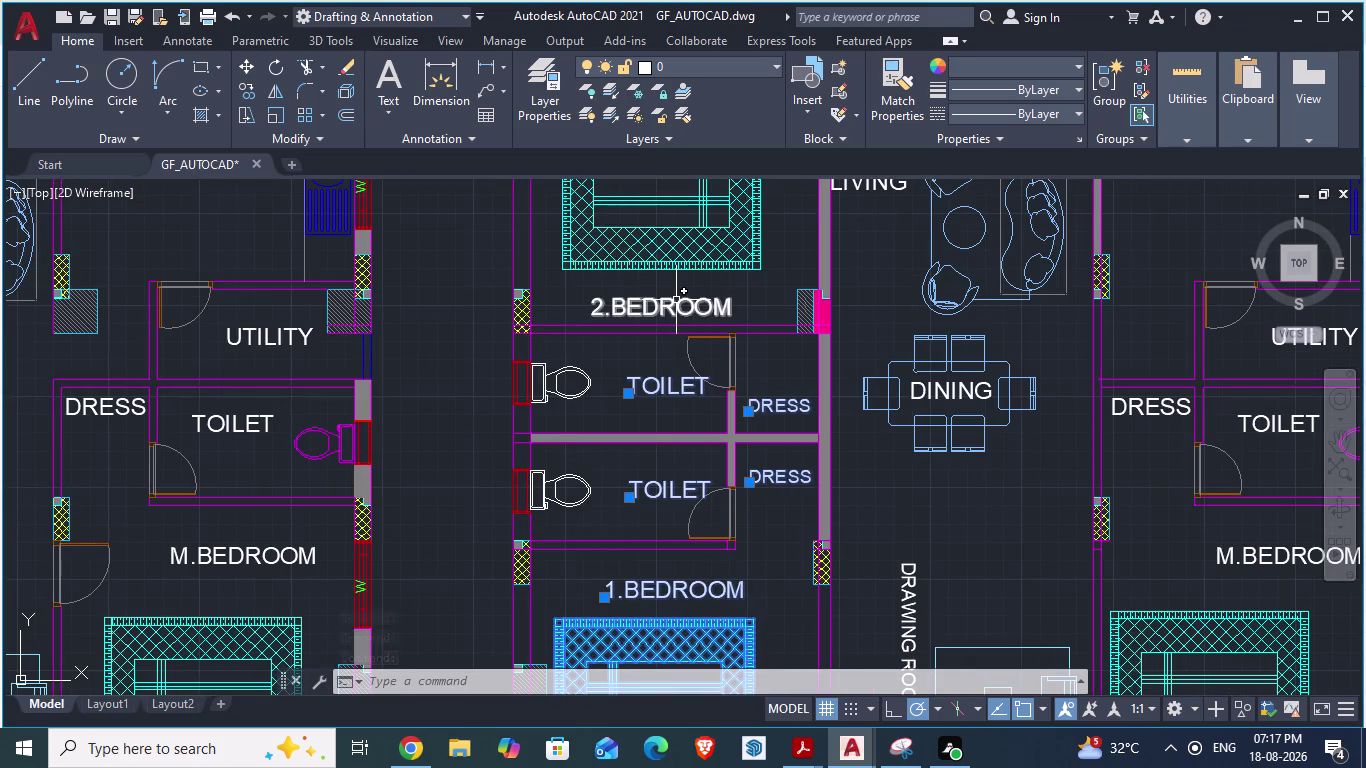
click(675, 300)
scroll(down, 3)
click(711, 354)
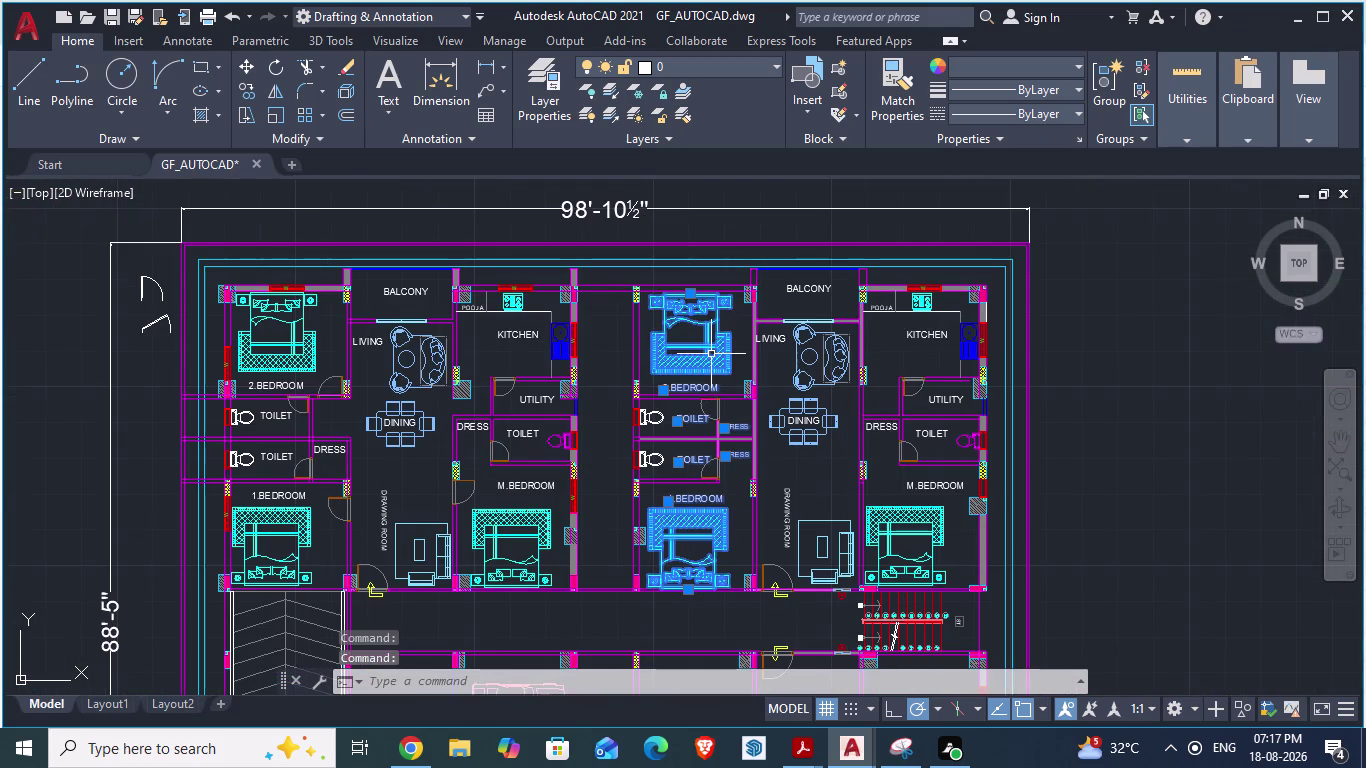
scroll(up, 3)
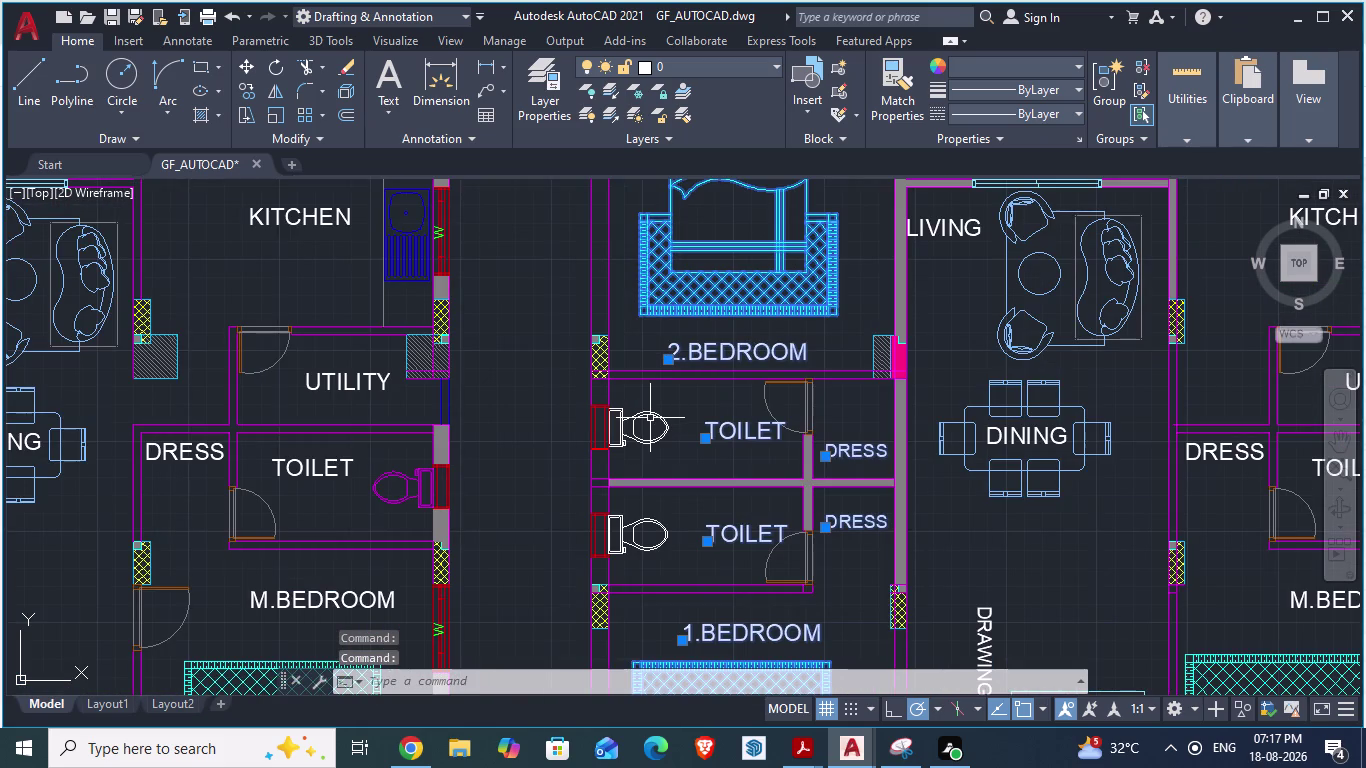
click(655, 418)
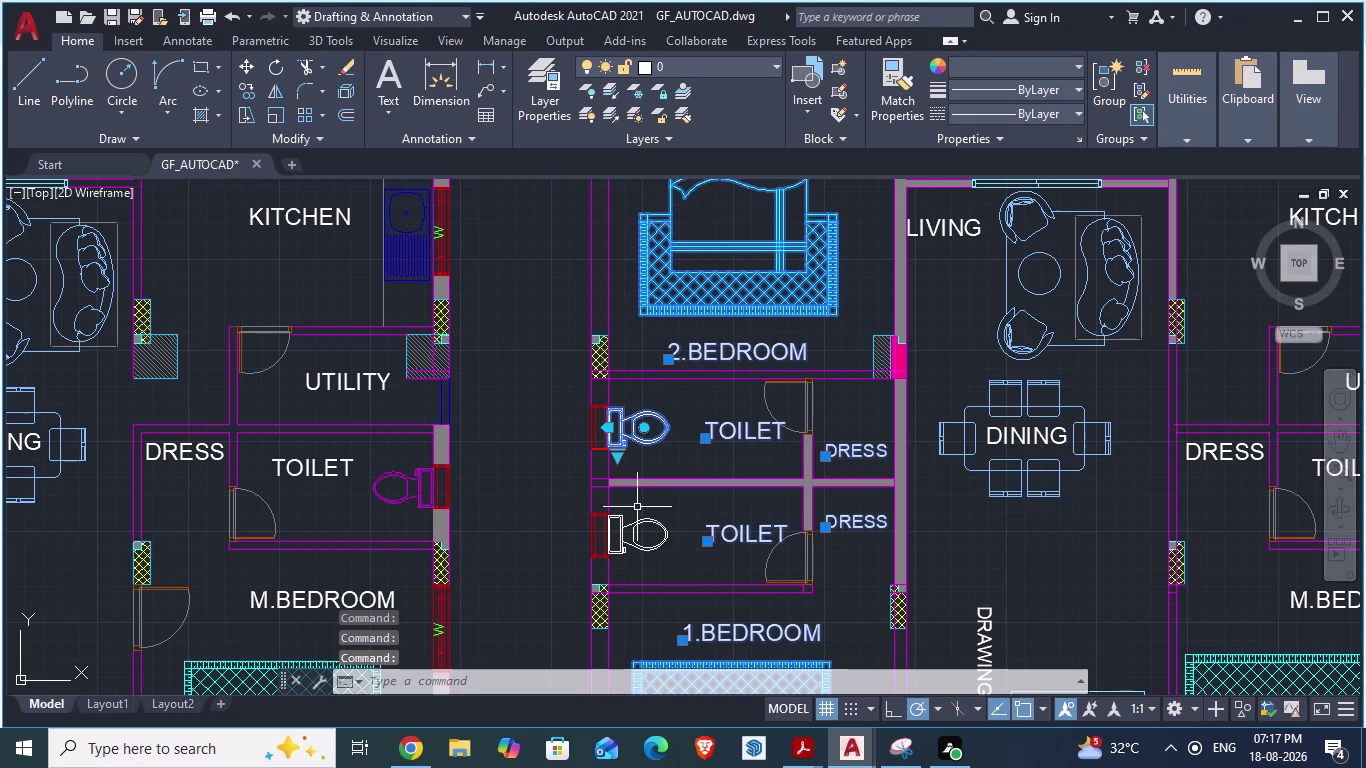
click(640, 522)
scroll(up, 3)
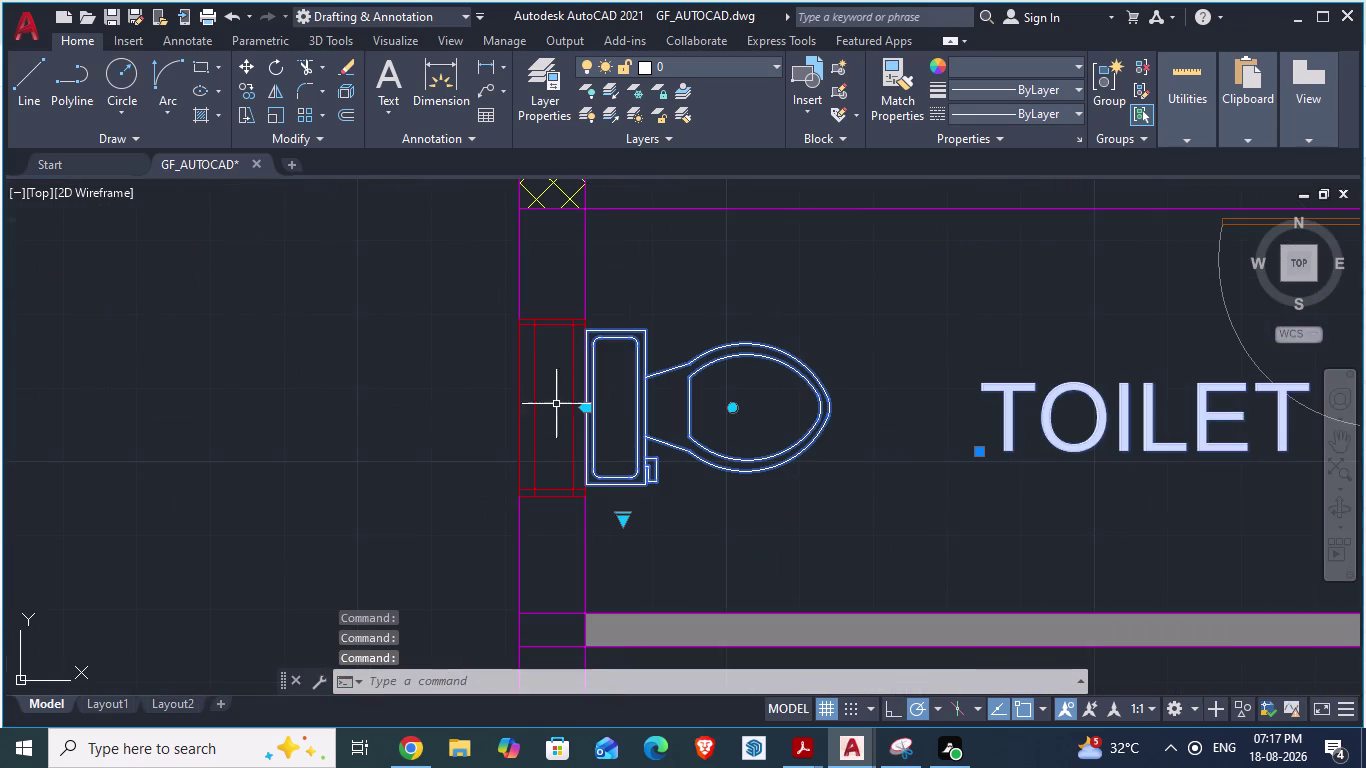
click(534, 400)
scroll(down, 3)
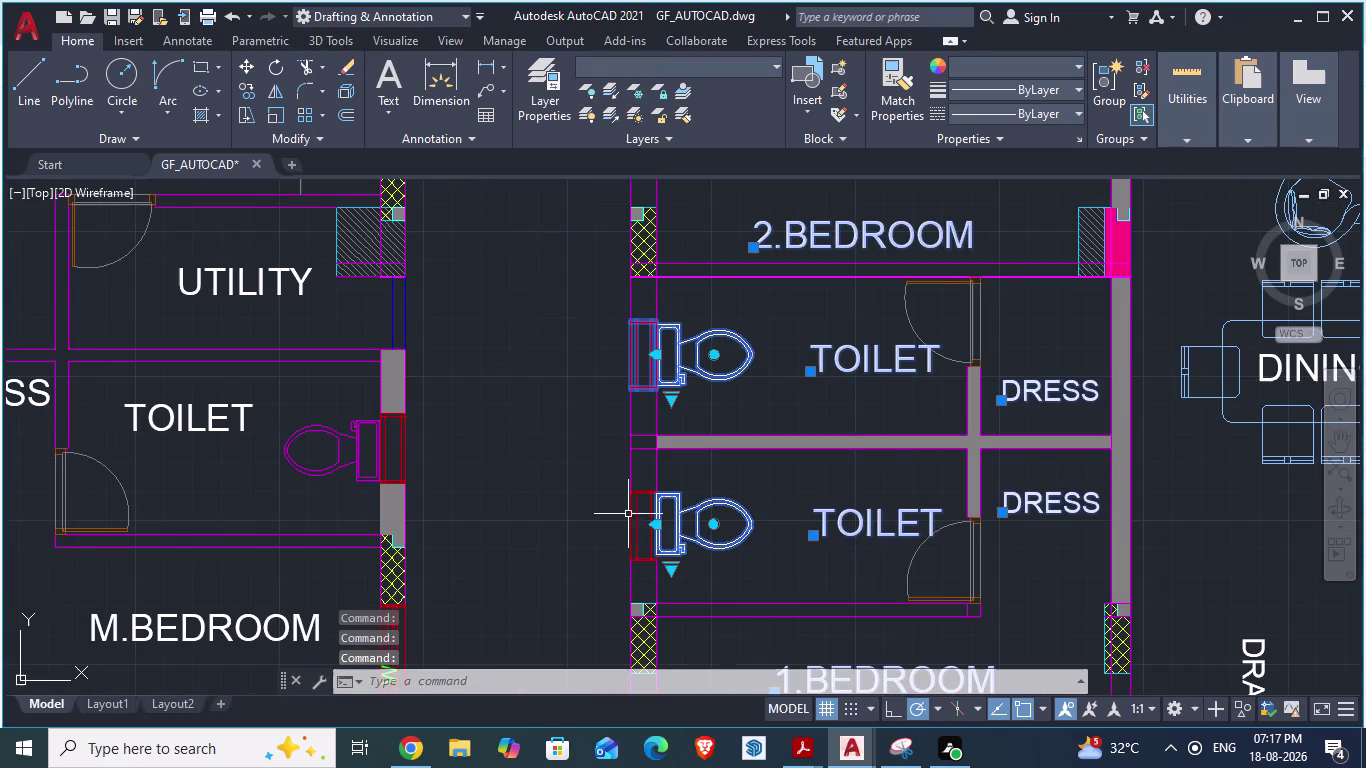
click(634, 528)
scroll(down, 3)
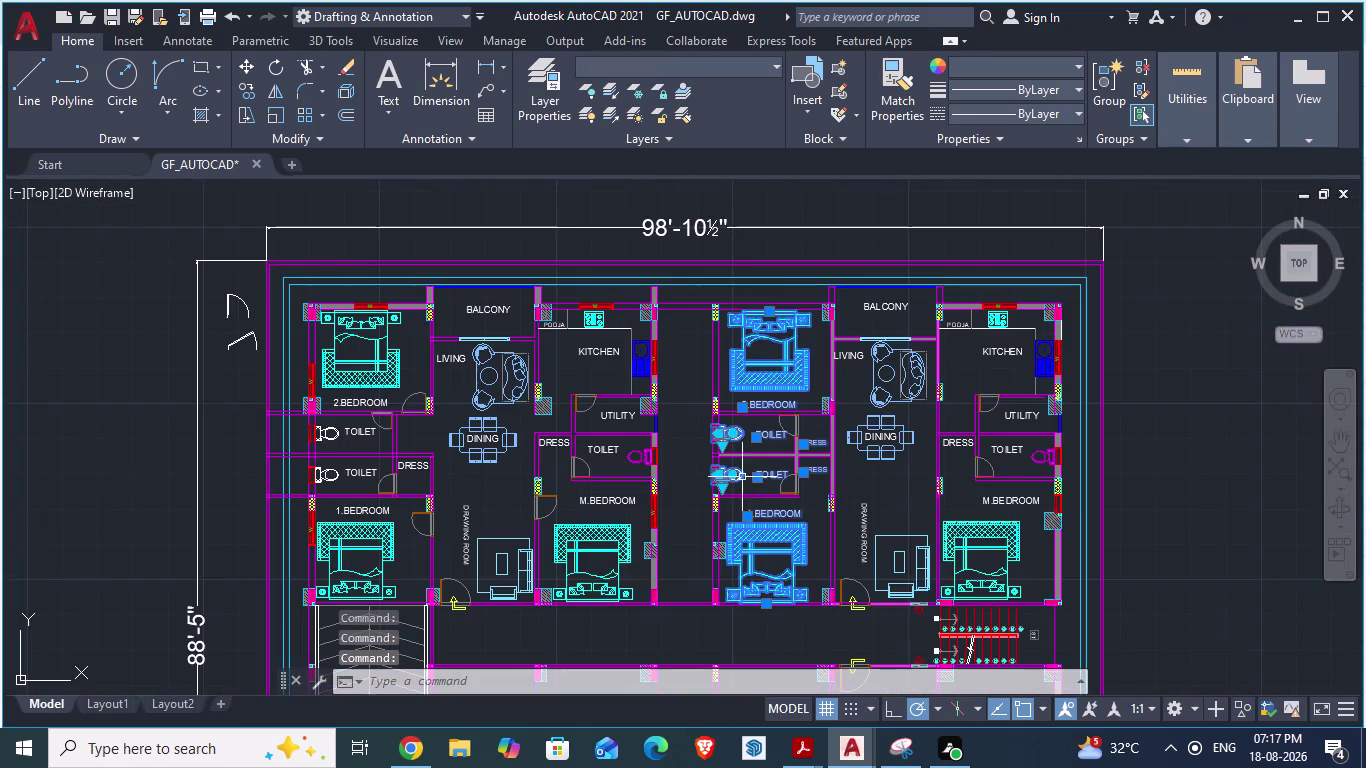
scroll(down, 3)
Switch to the ARCH PLANS drawing and zoom around its ground-floor layout.
key(alt+Tab)
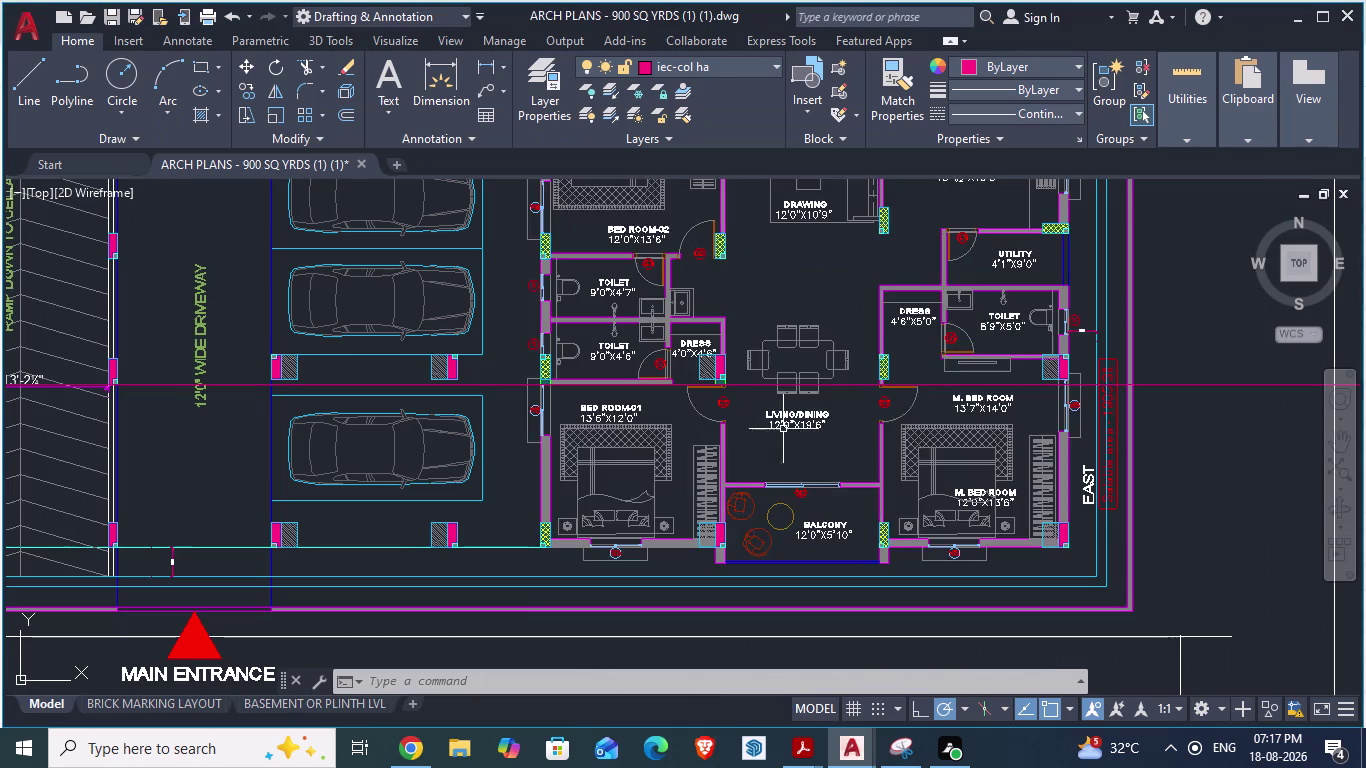
scroll(down, 3)
scroll(down, 3)
scroll(down, 3)
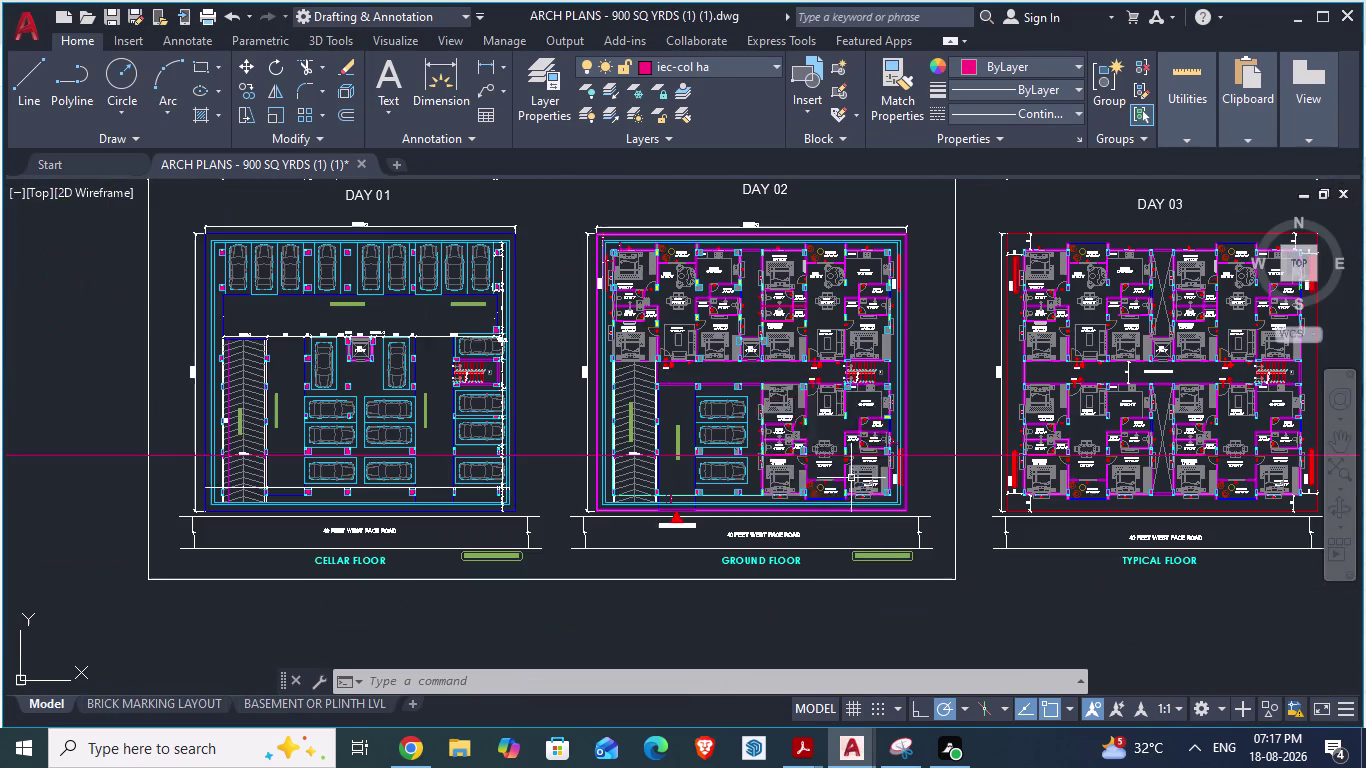
scroll(up, 3)
scroll(down, 3)
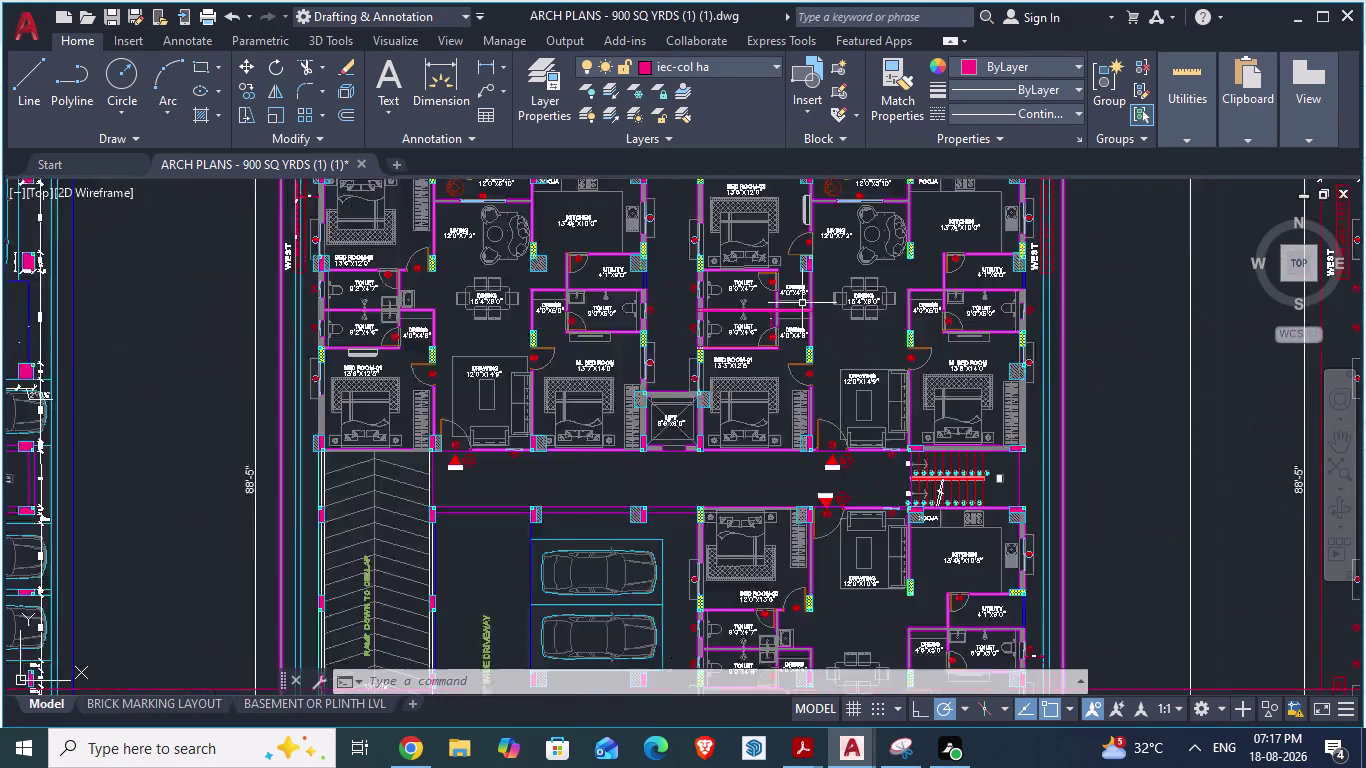
scroll(up, 3)
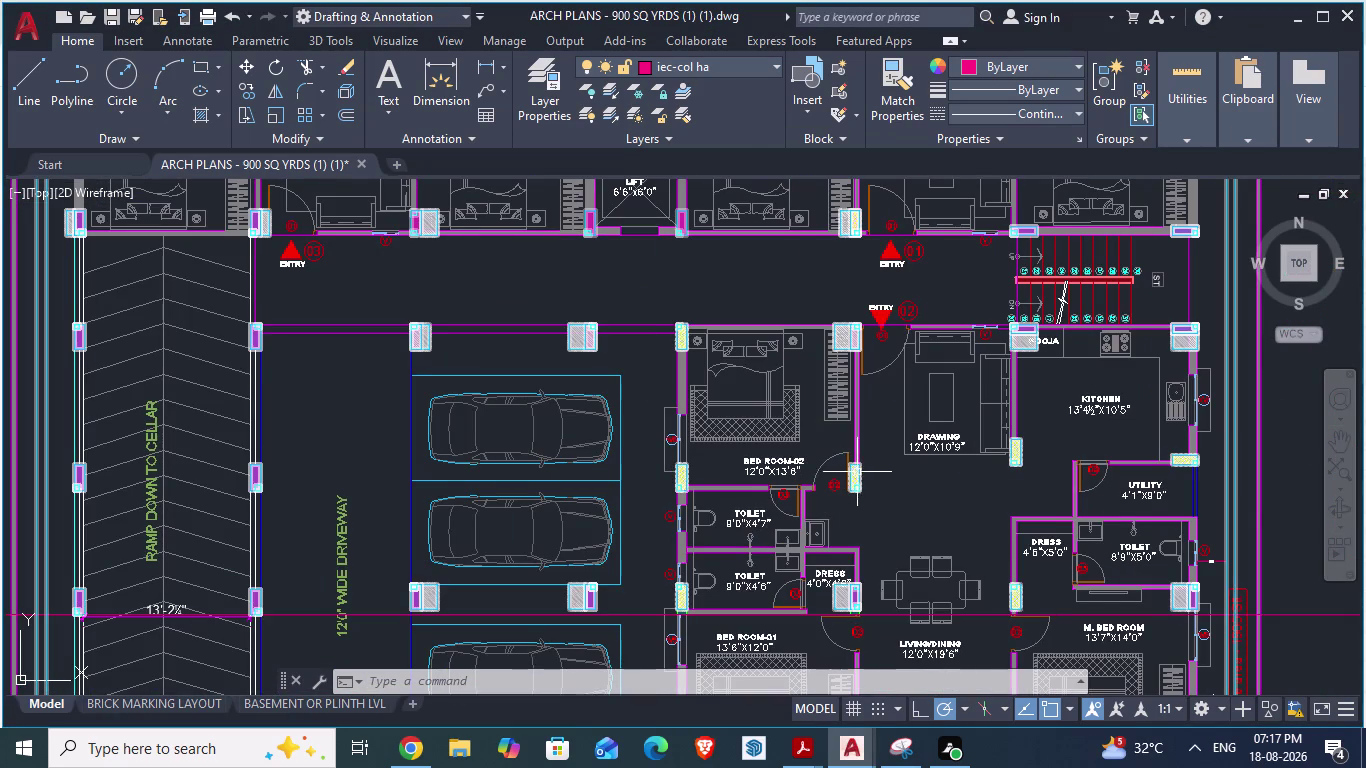
Return to GF_AUTOCAD and start pasting the copied layout.
key(alt+Tab)
scroll(down, 3)
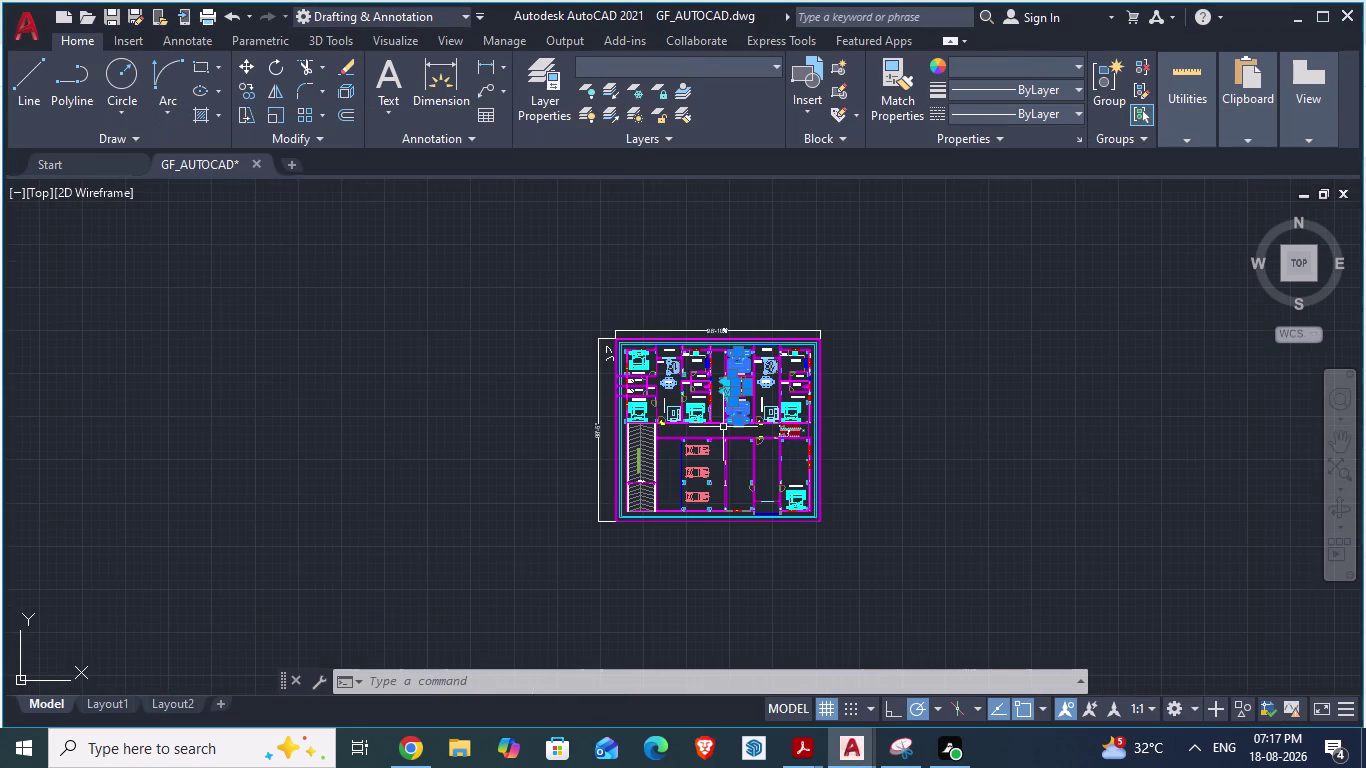
key(ctrl+c)
key(ctrl+v)
Place the pasted bedroom and toilet layout in the lower block beside the parking.
scroll(up, 3)
scroll(up, 3)
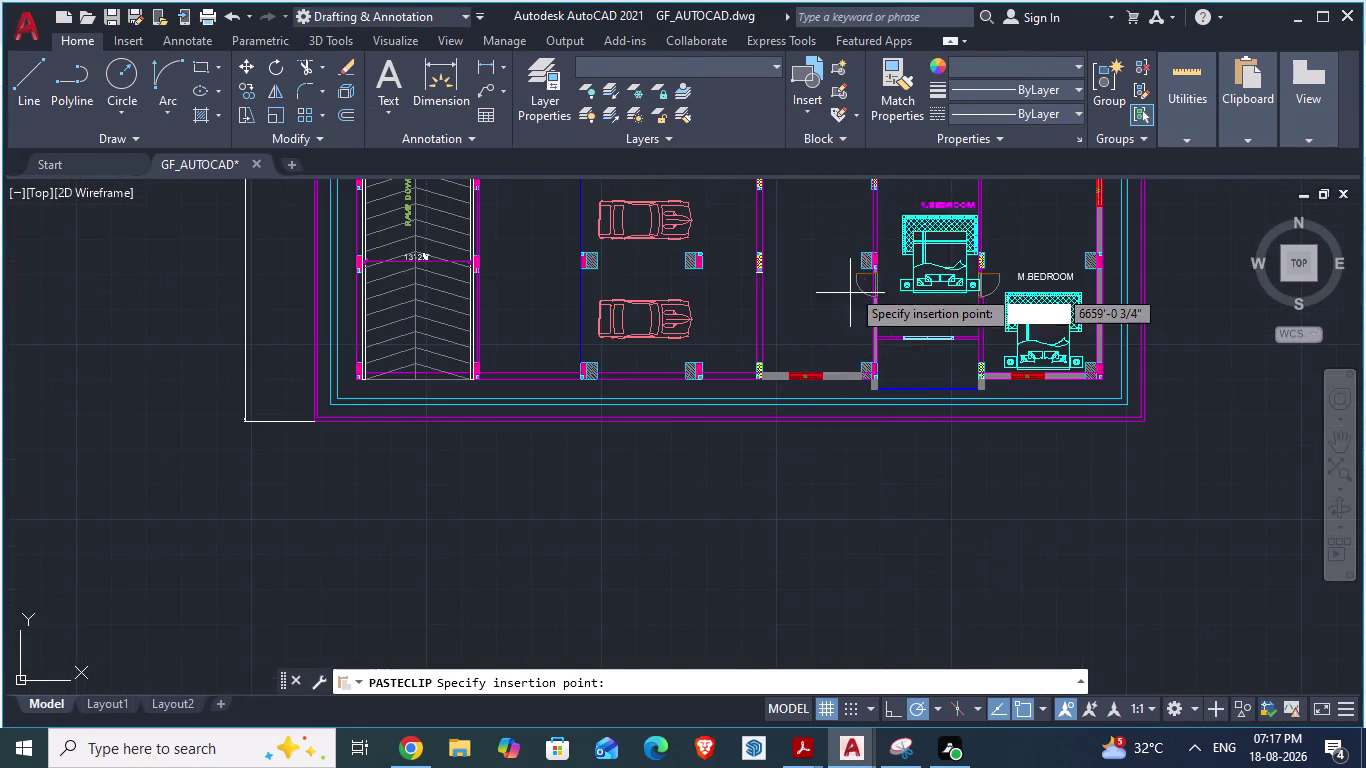
scroll(up, 3)
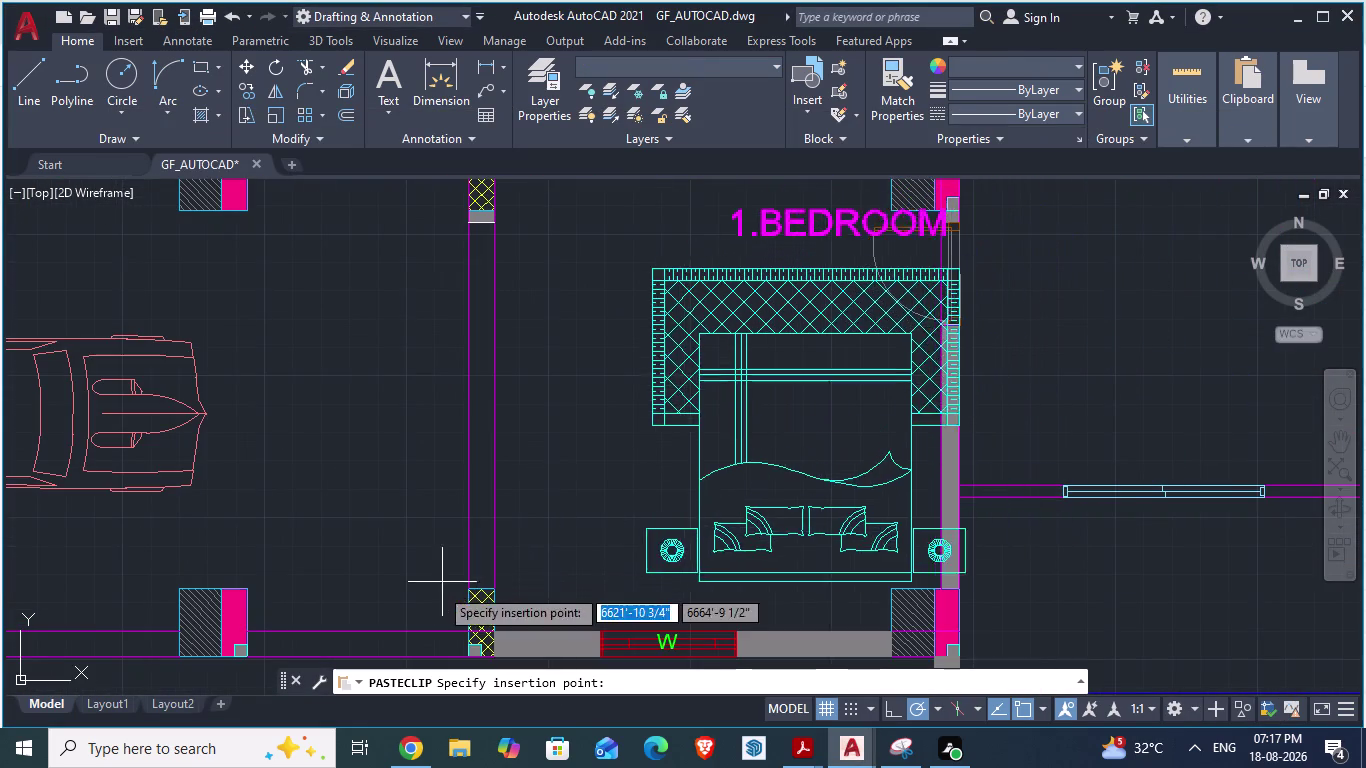
scroll(down, 3)
scroll(down, 3)
scroll(down, 3)
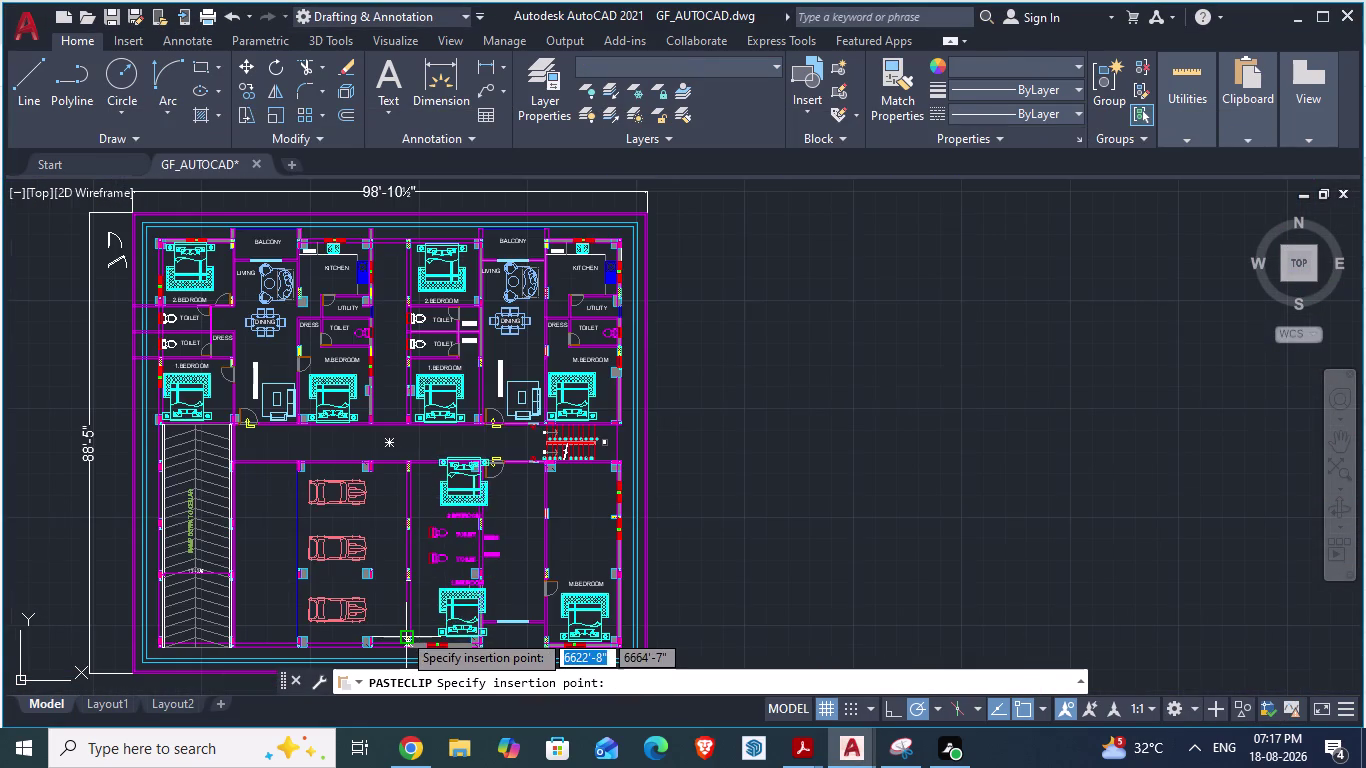
scroll(up, 3)
scroll(down, 3)
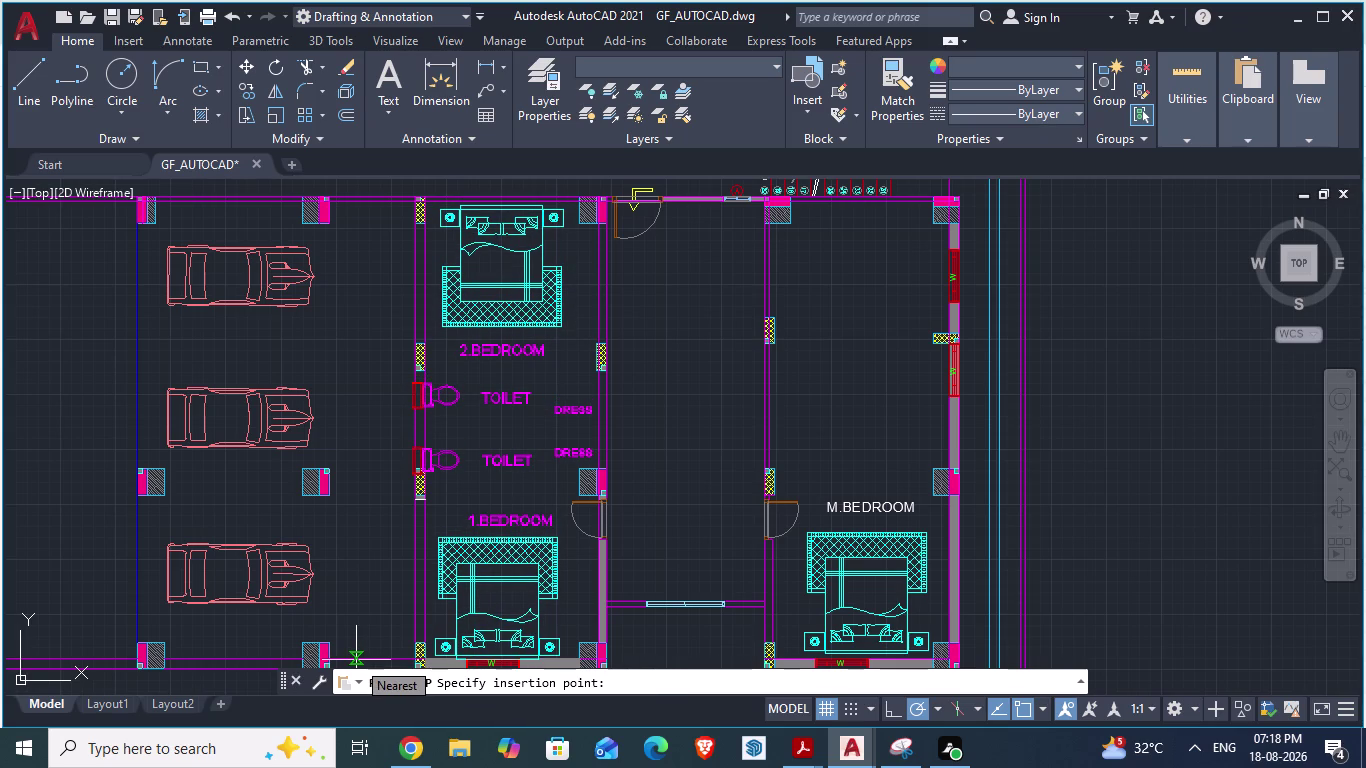
scroll(up, 3)
scroll(down, 3)
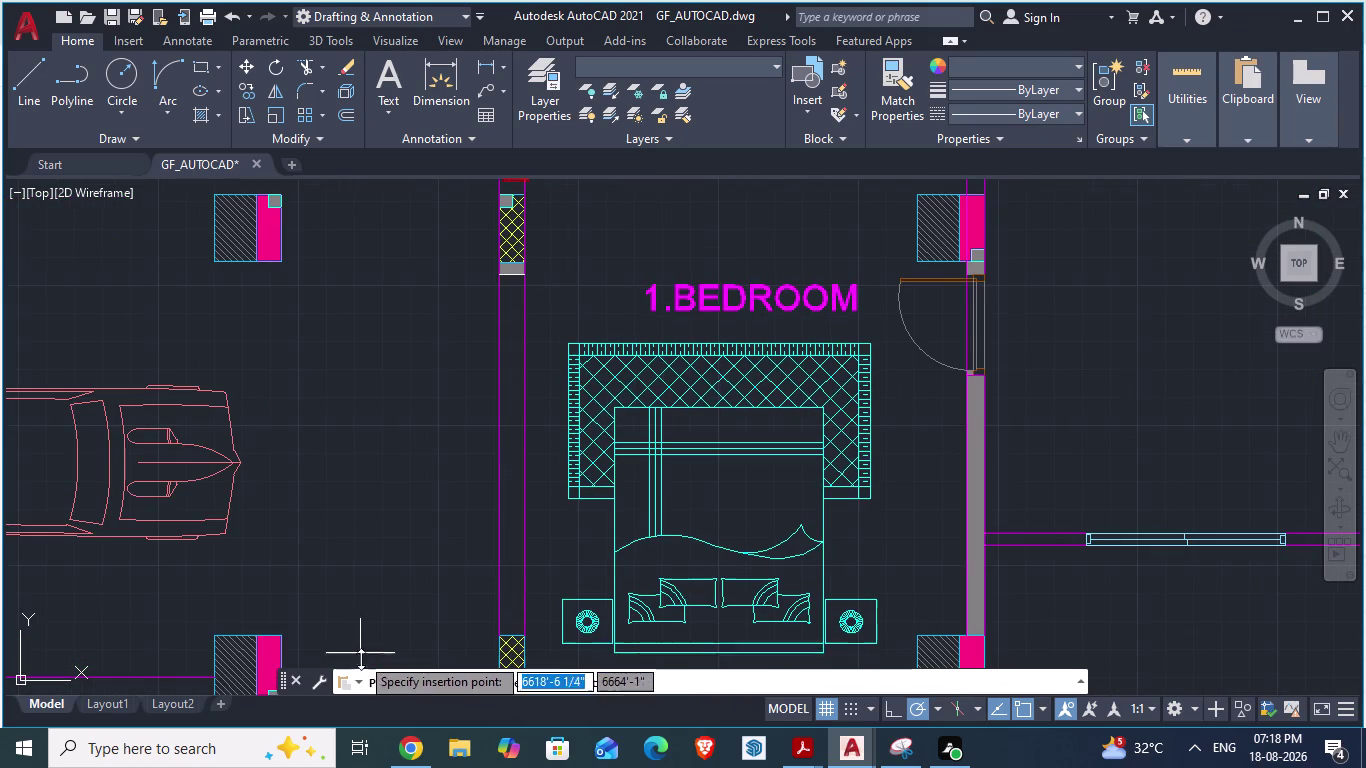
scroll(down, 3)
scroll(down, 3)
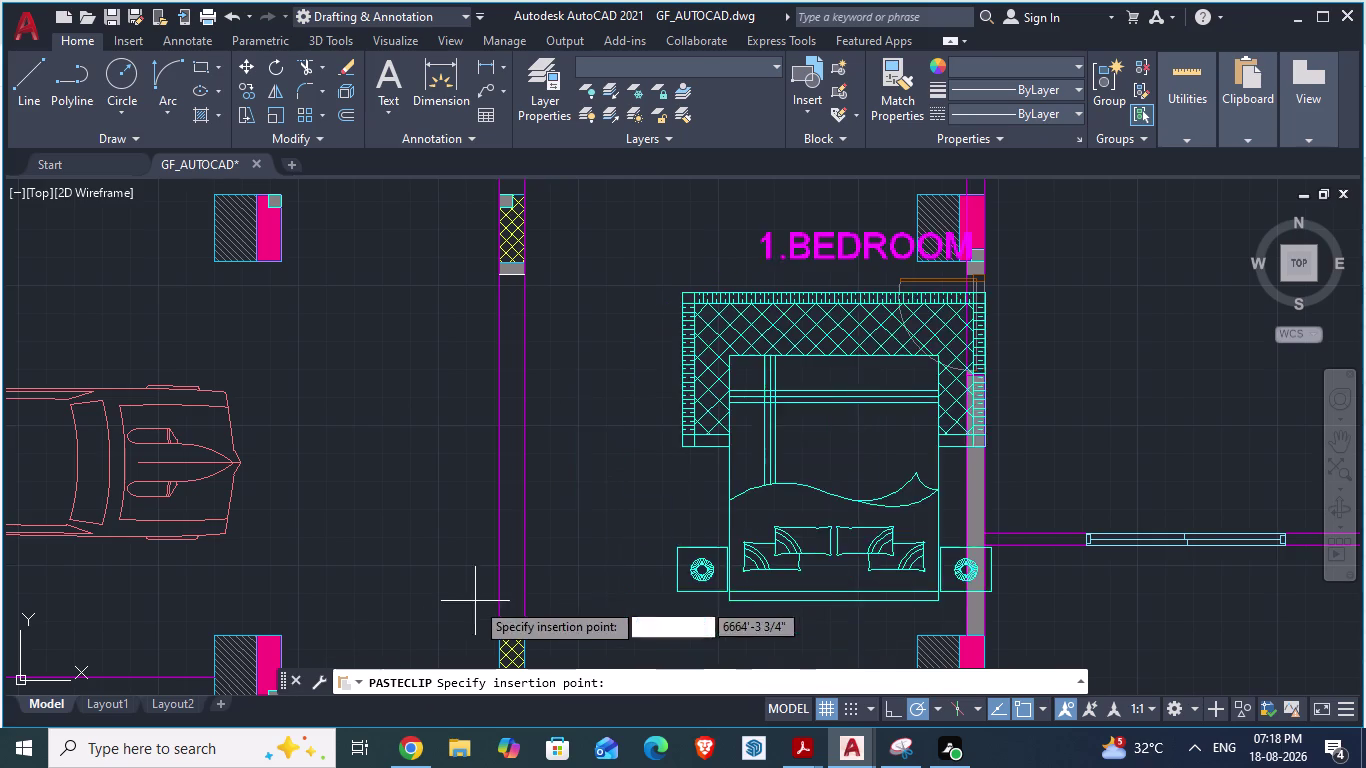
scroll(down, 3)
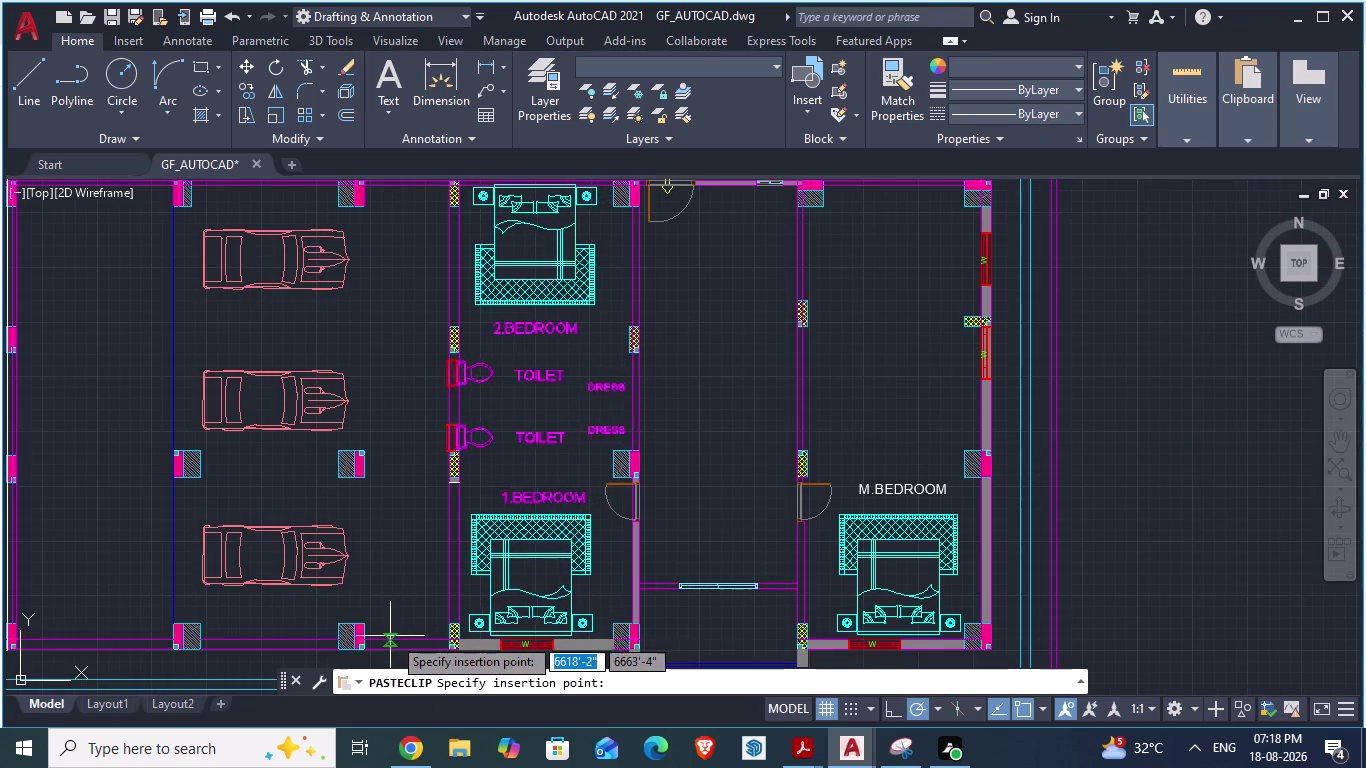
scroll(up, 3)
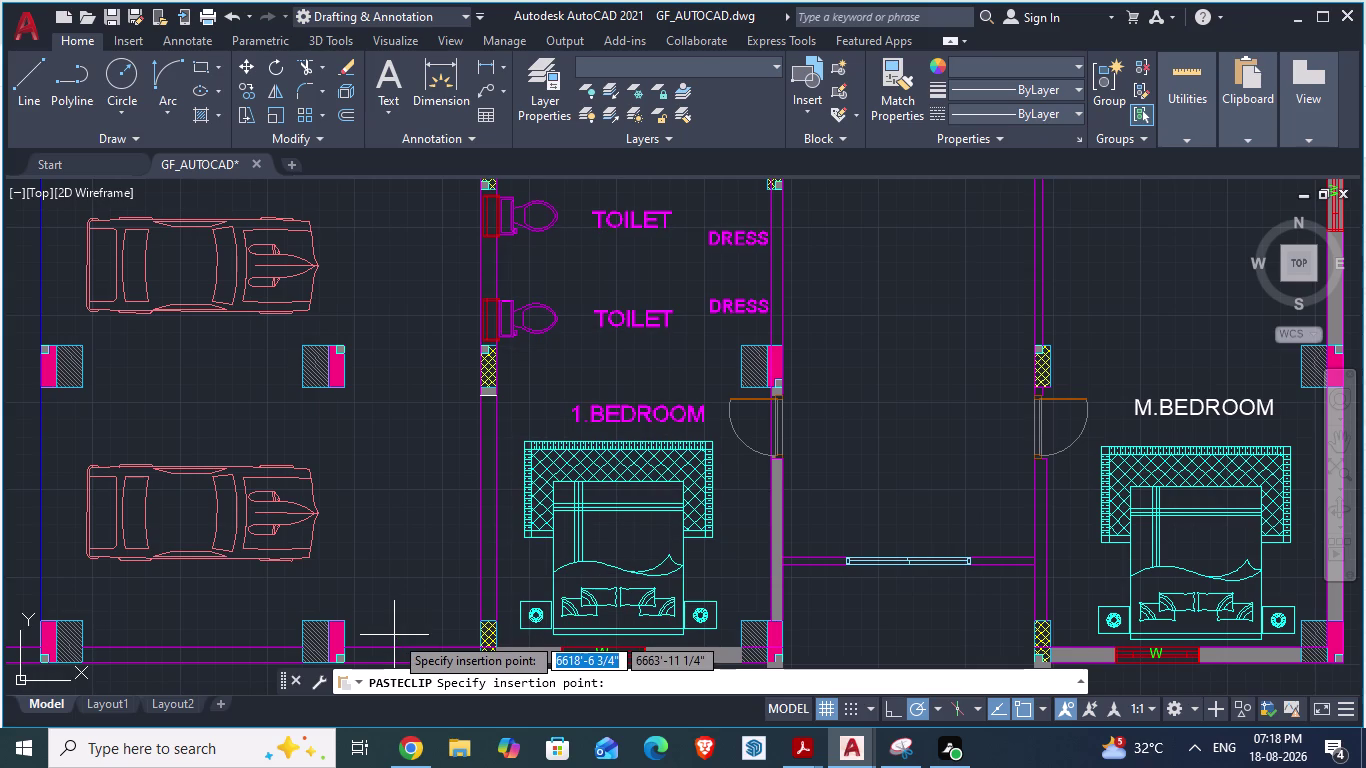
click(394, 635)
scroll(down, 3)
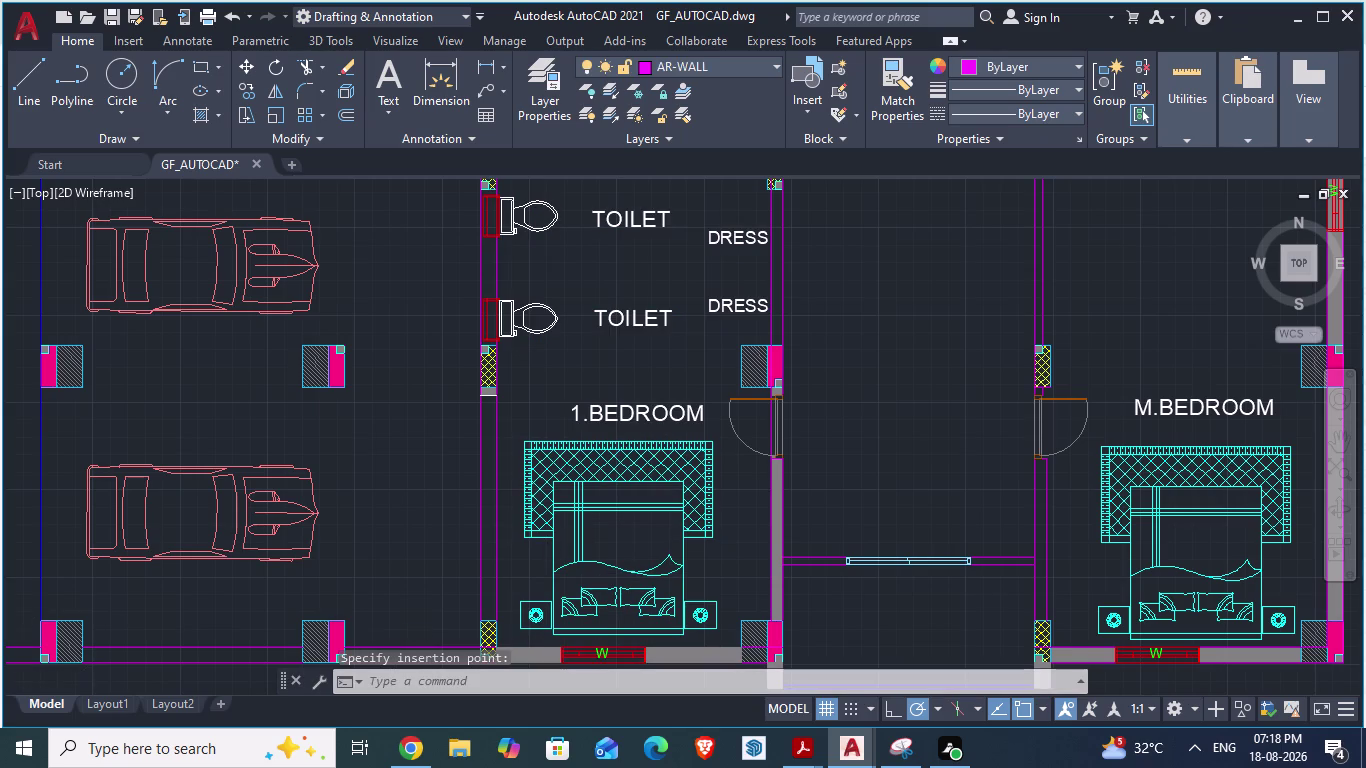
Move the wall block behind the toilet slightly to the left.
scroll(up, 3)
scroll(up, 3)
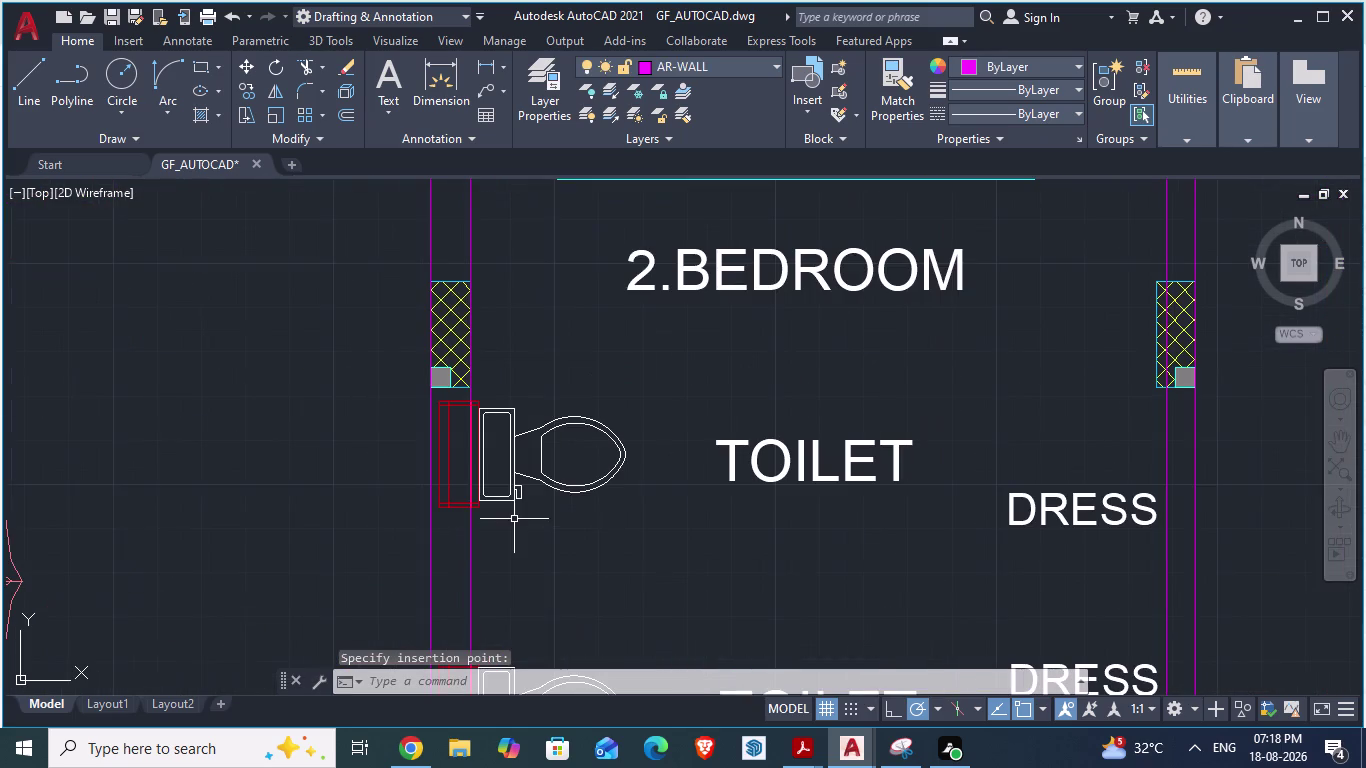
scroll(up, 3)
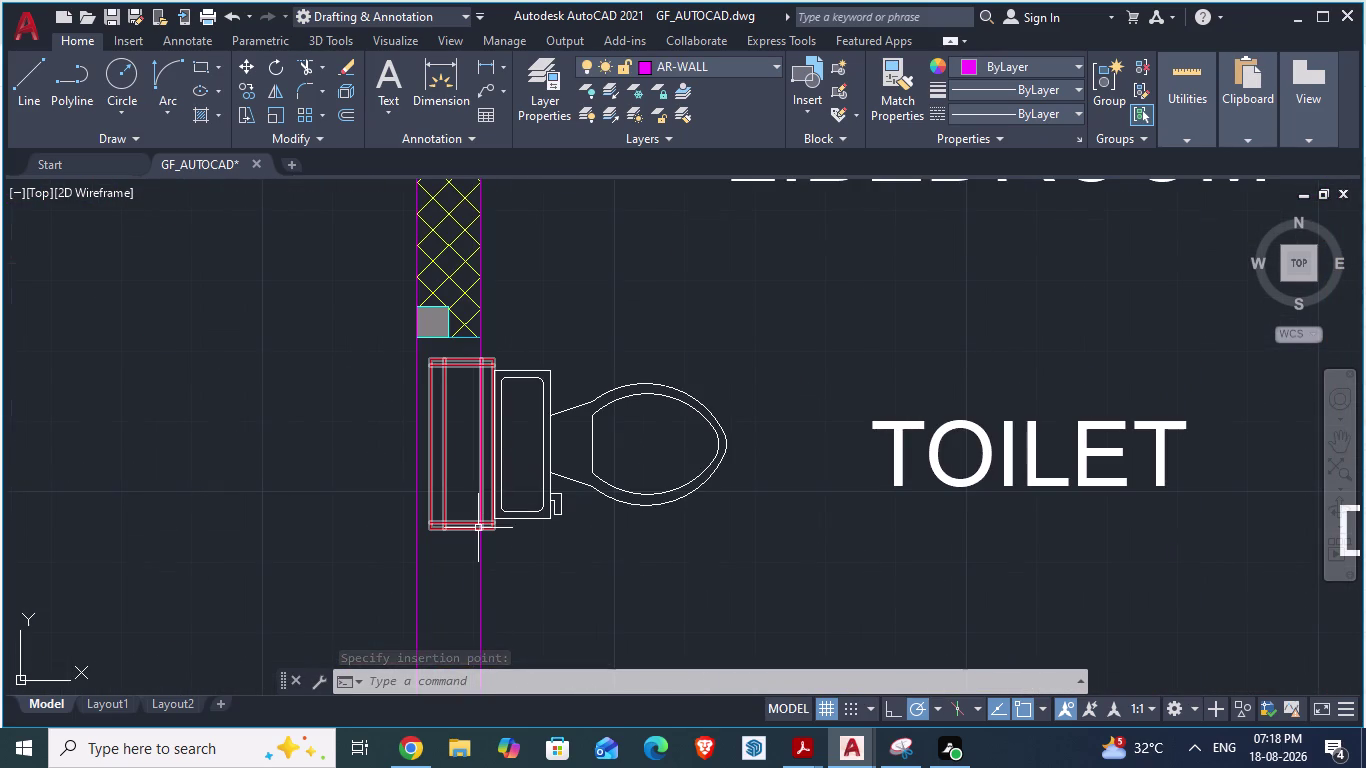
click(478, 528)
key(m)
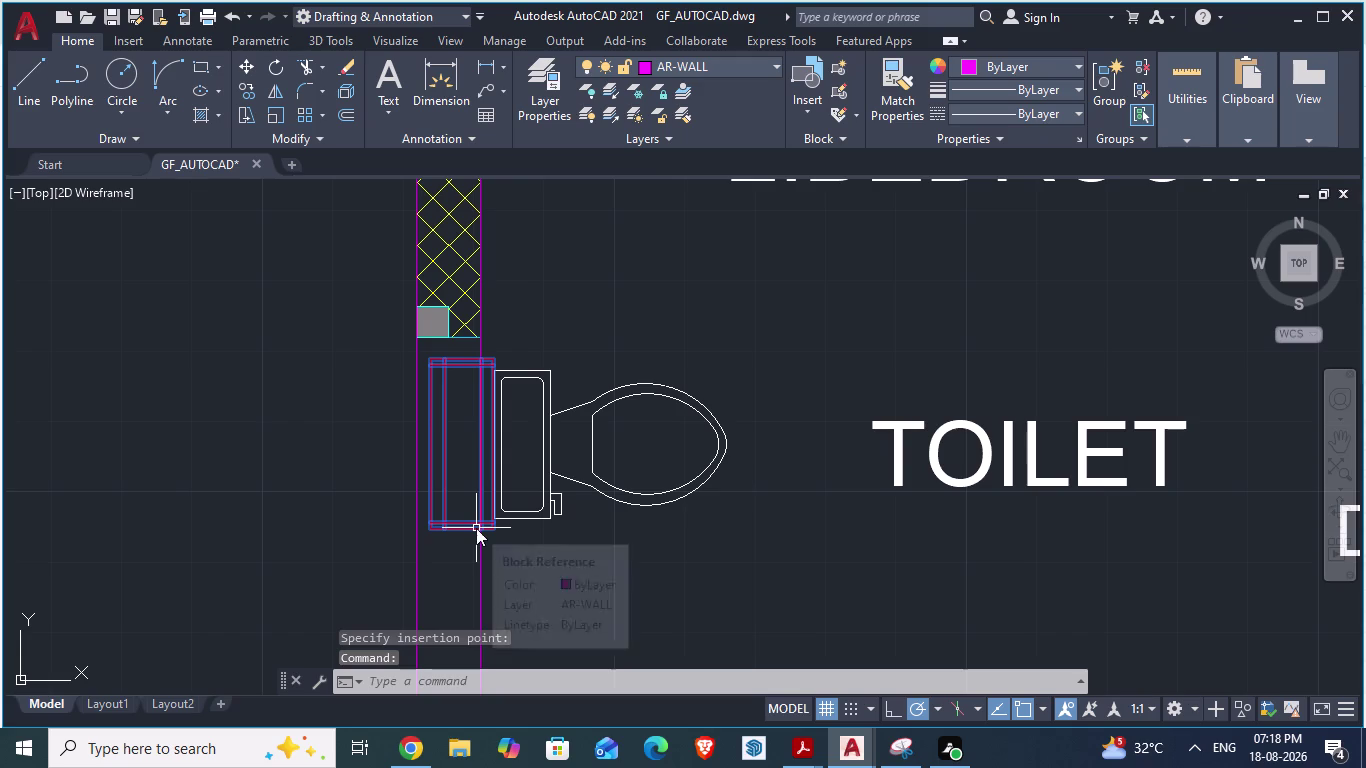
key(Return)
scroll(up, 3)
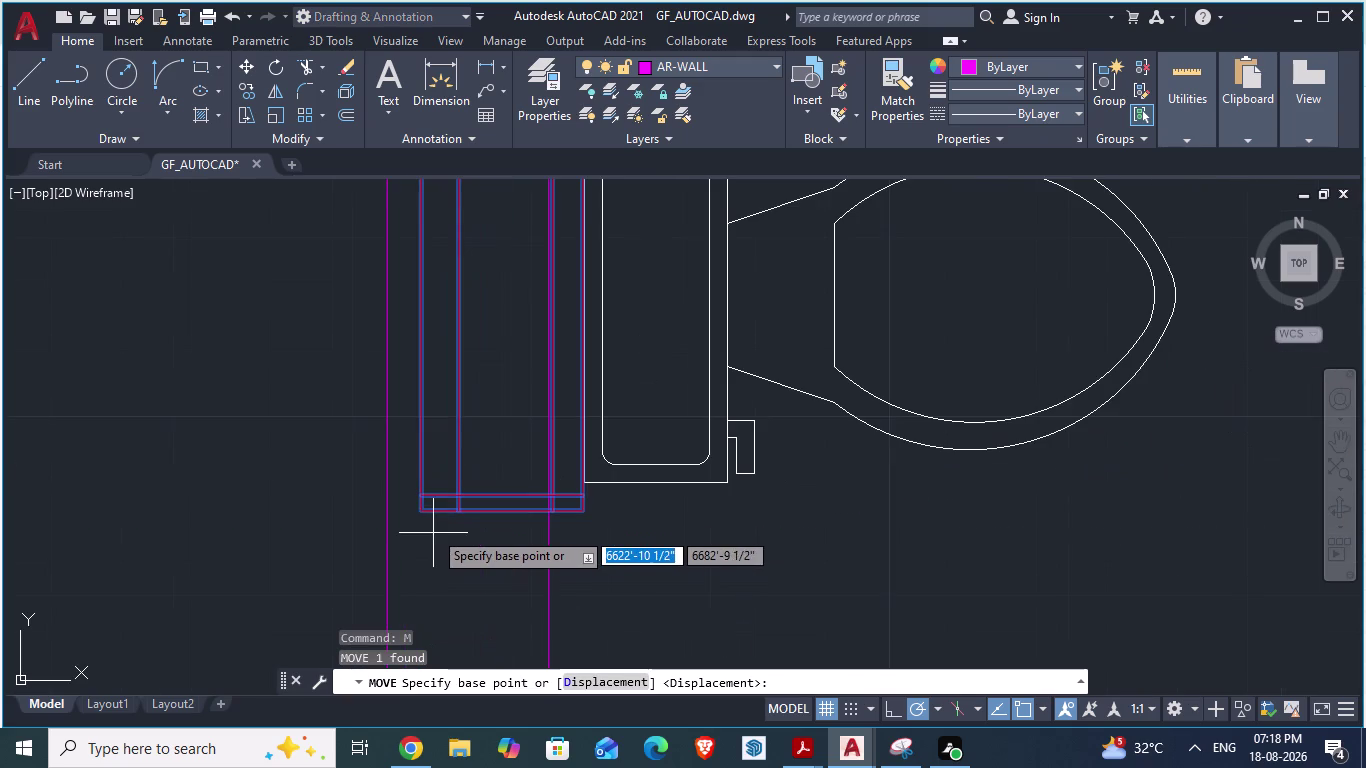
drag(419, 515, 383, 527)
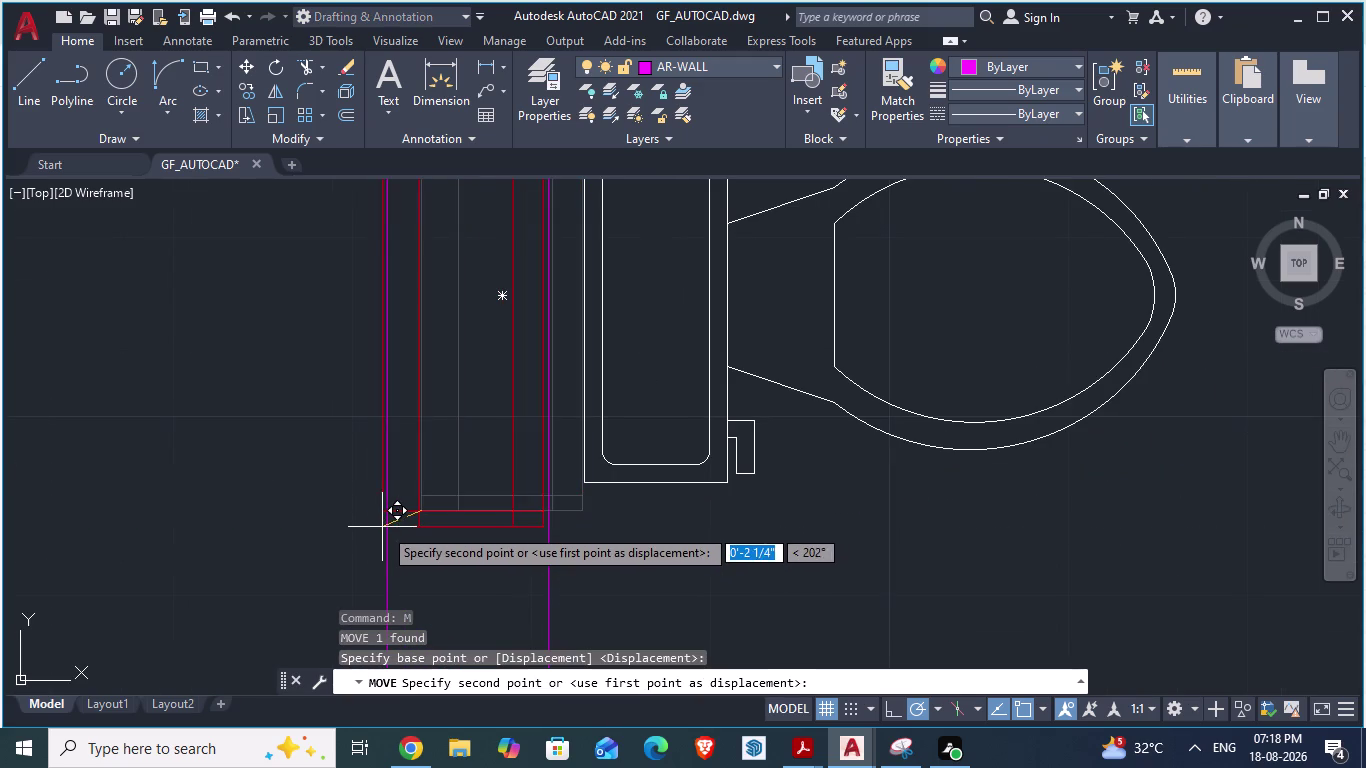
drag(383, 527, 386, 526)
click(386, 526)
scroll(down, 3)
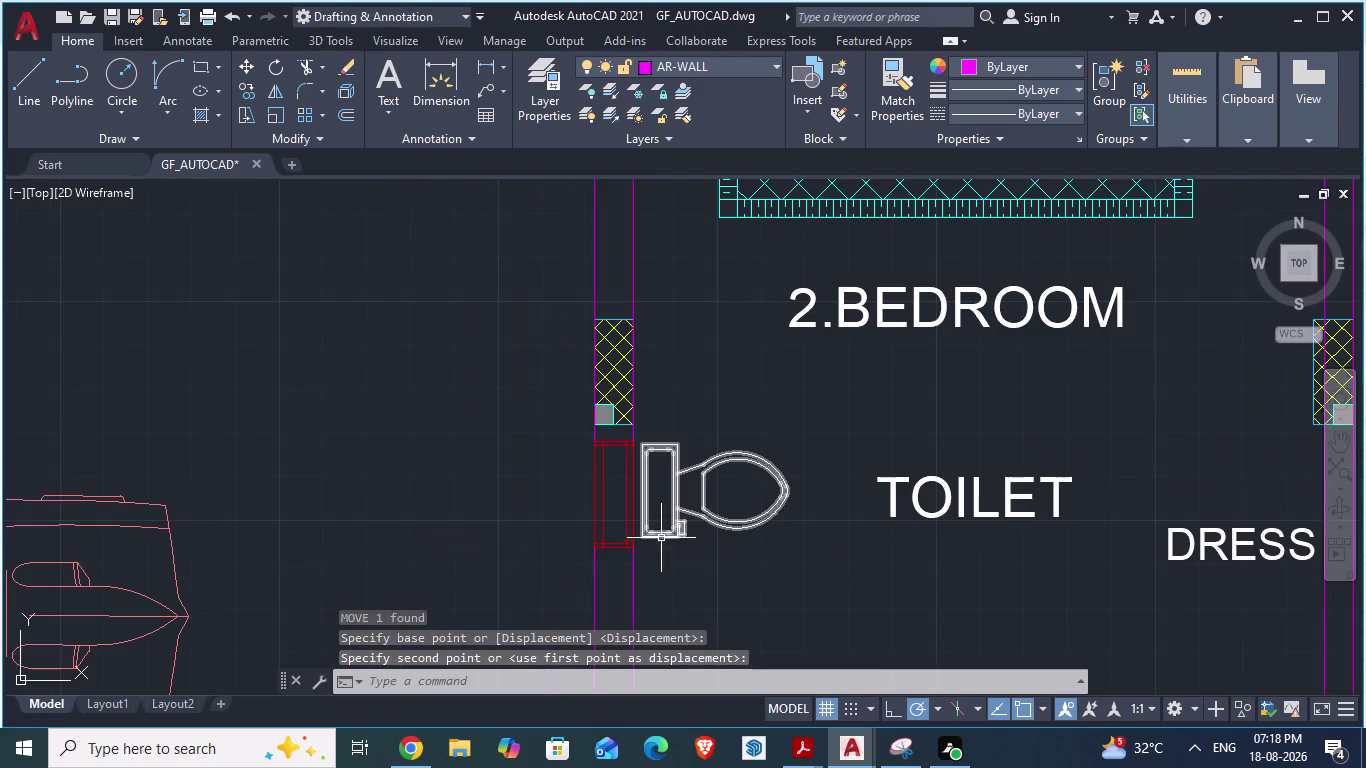
Check the ARCH PLANS reference drawing and cancel the active command.
key(alt+Tab)
scroll(down, 3)
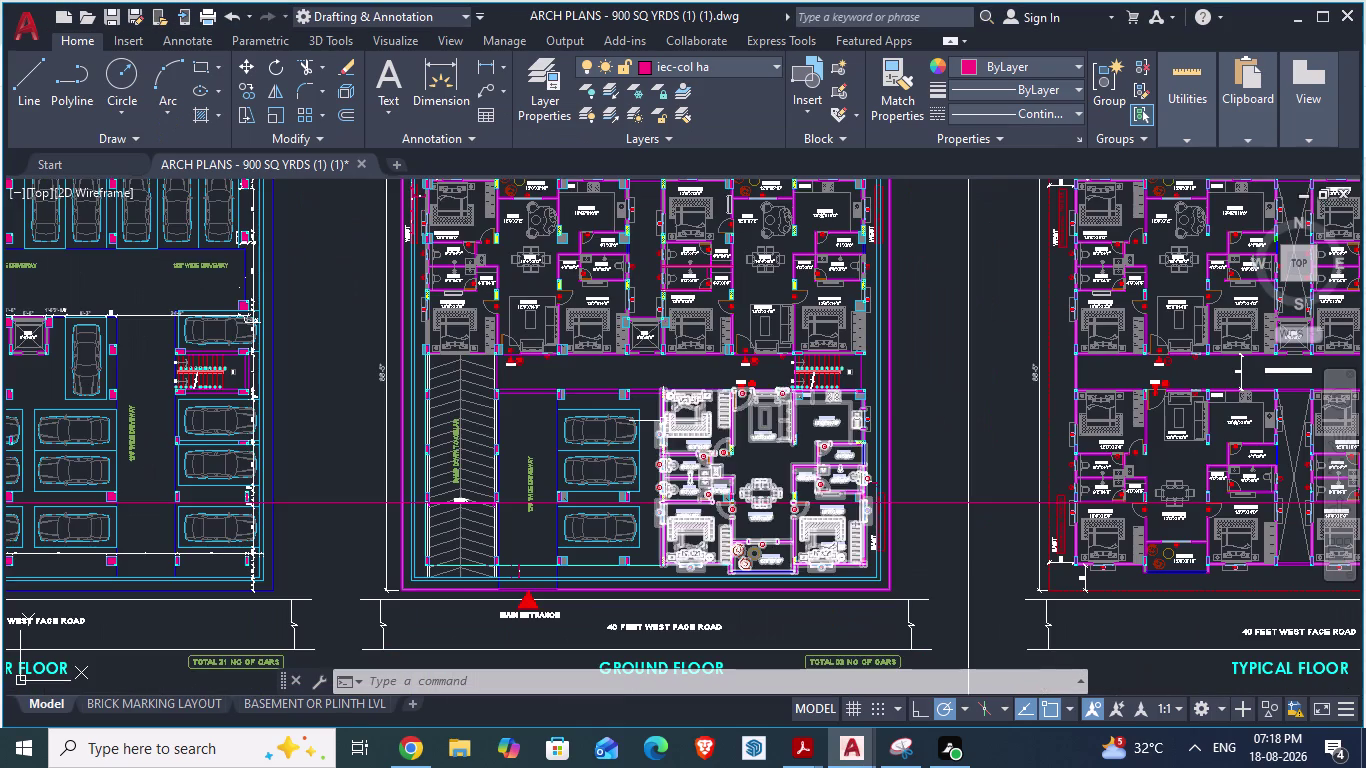
key(Escape)
scroll(up, 3)
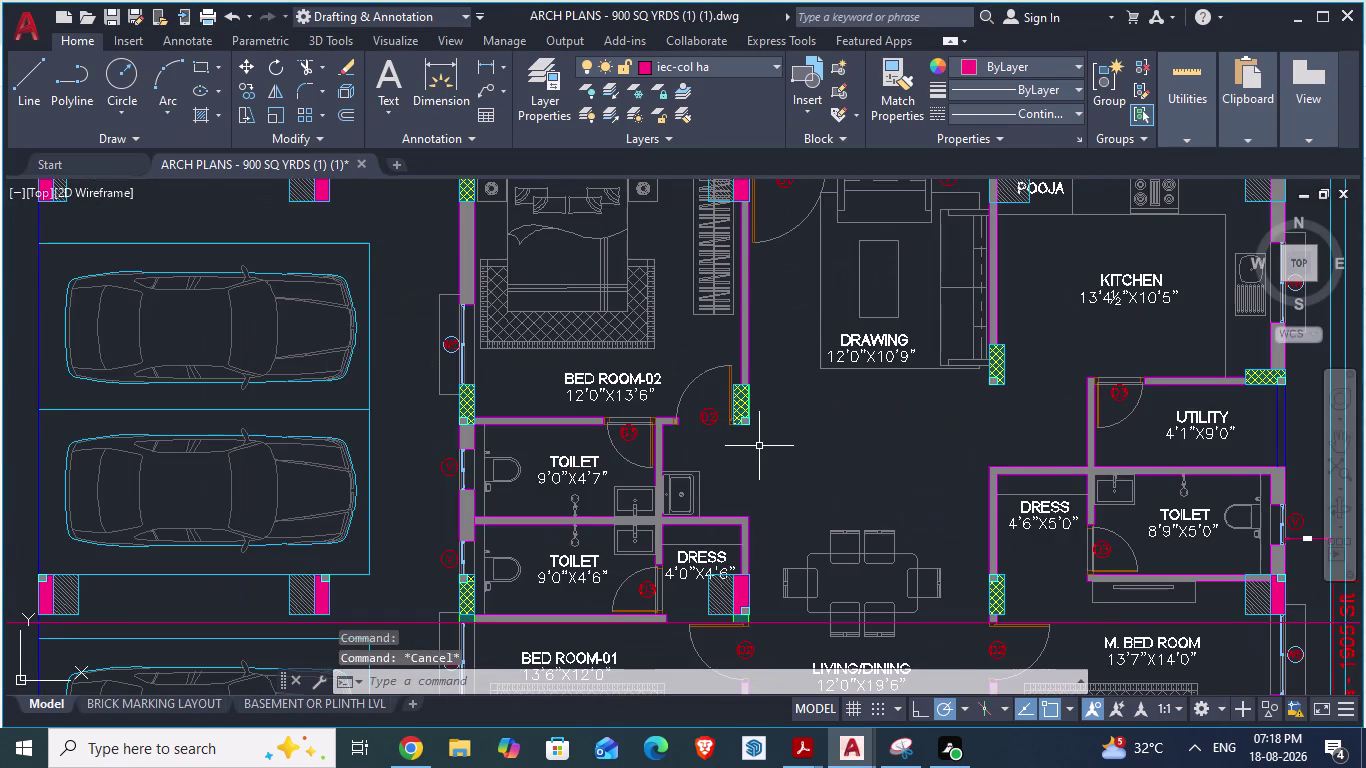
scroll(down, 3)
scroll(up, 3)
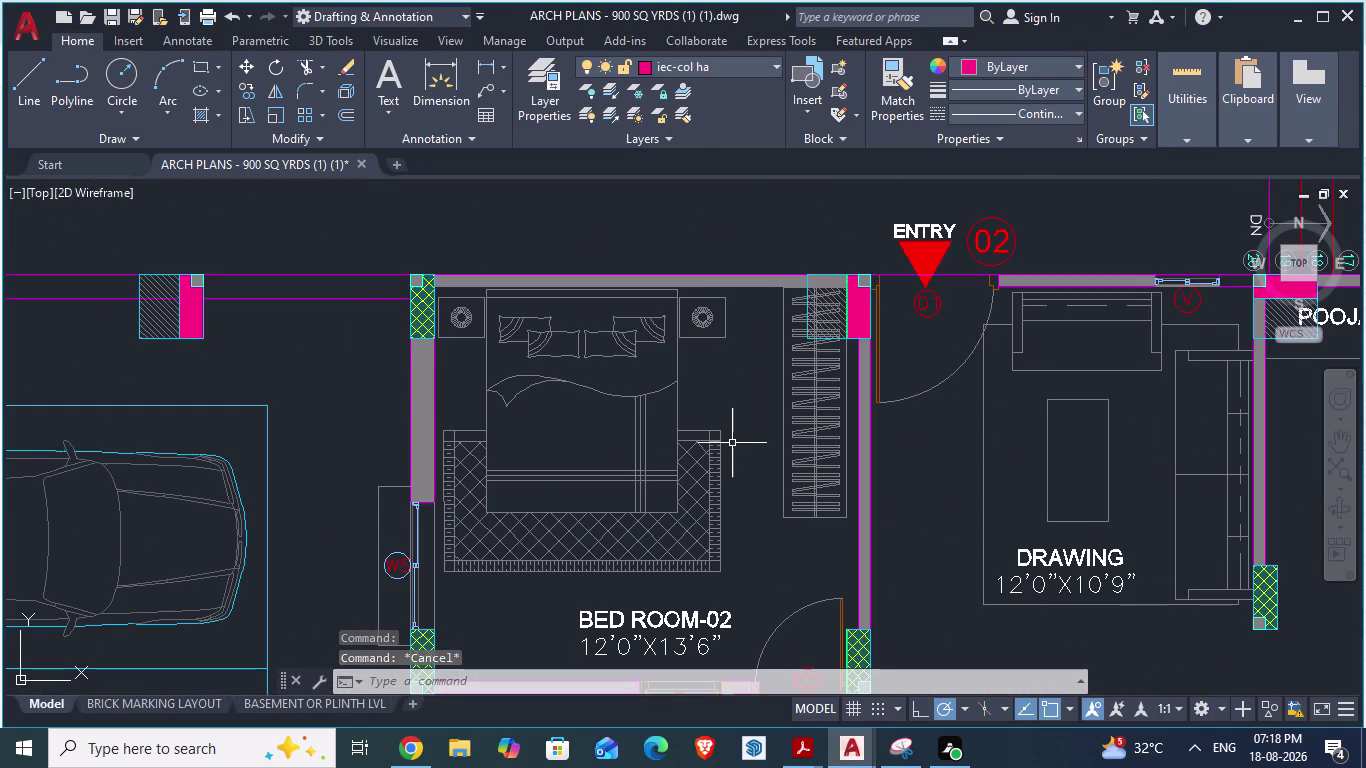
Back in GF_AUTOCAD, move the bedroom 2 bed down about 1'-3 1/2" from the wall.
key(alt+Tab)
scroll(down, 3)
scroll(down, 3)
scroll(down, 3)
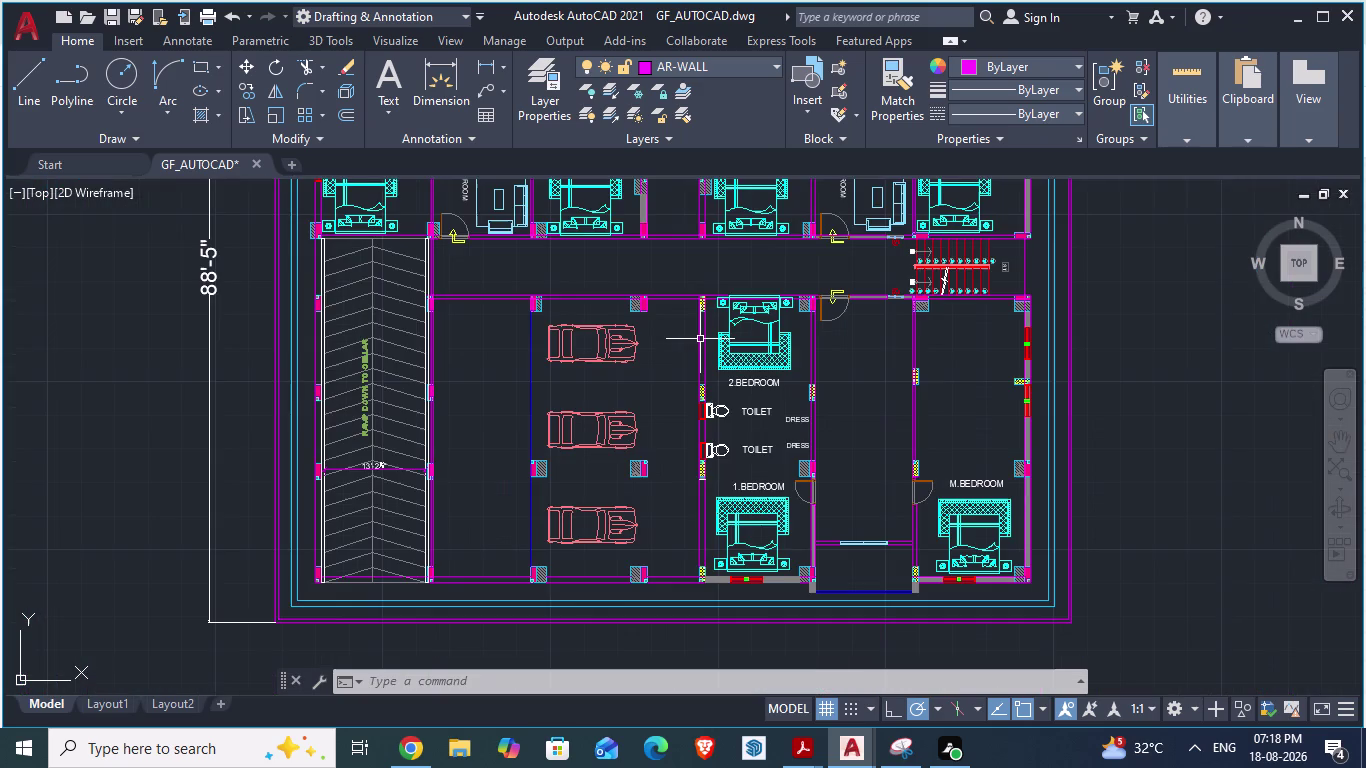
scroll(up, 3)
scroll(up, 3)
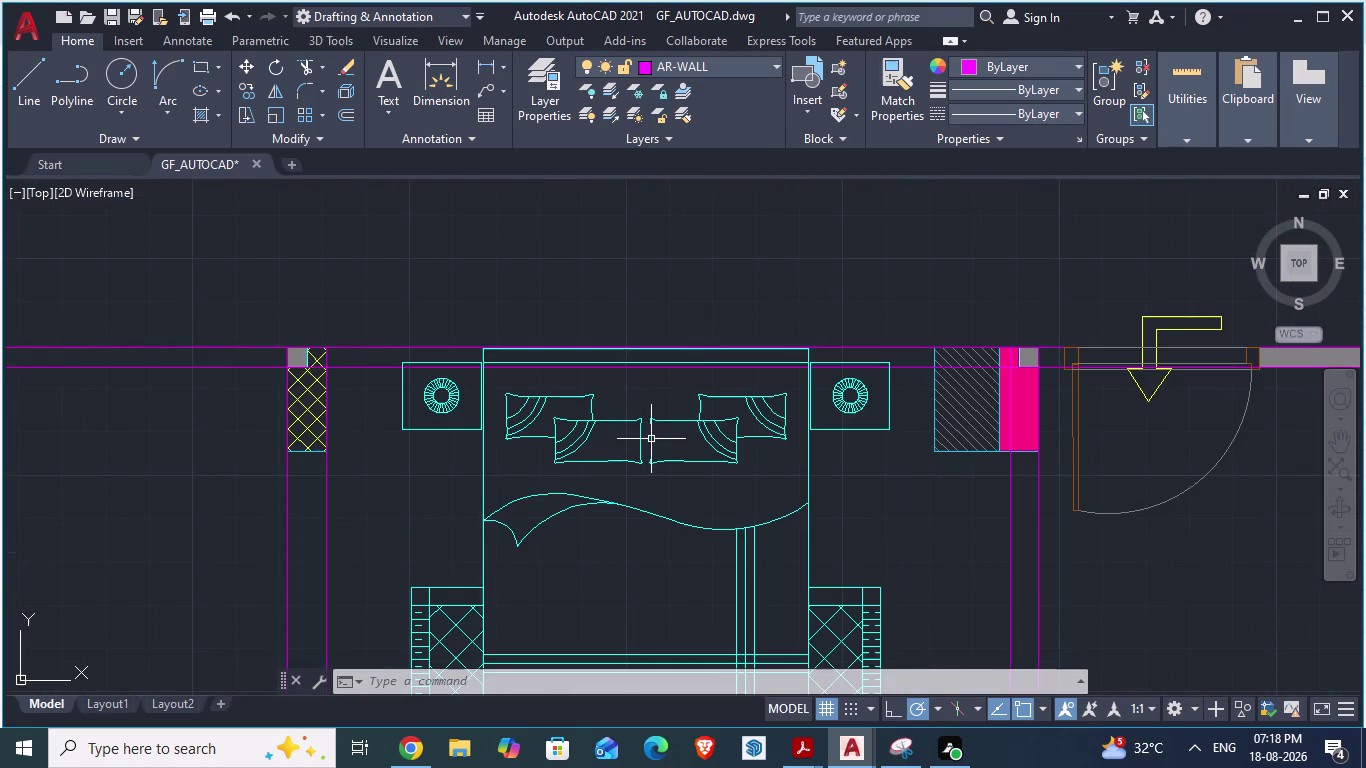
click(605, 419)
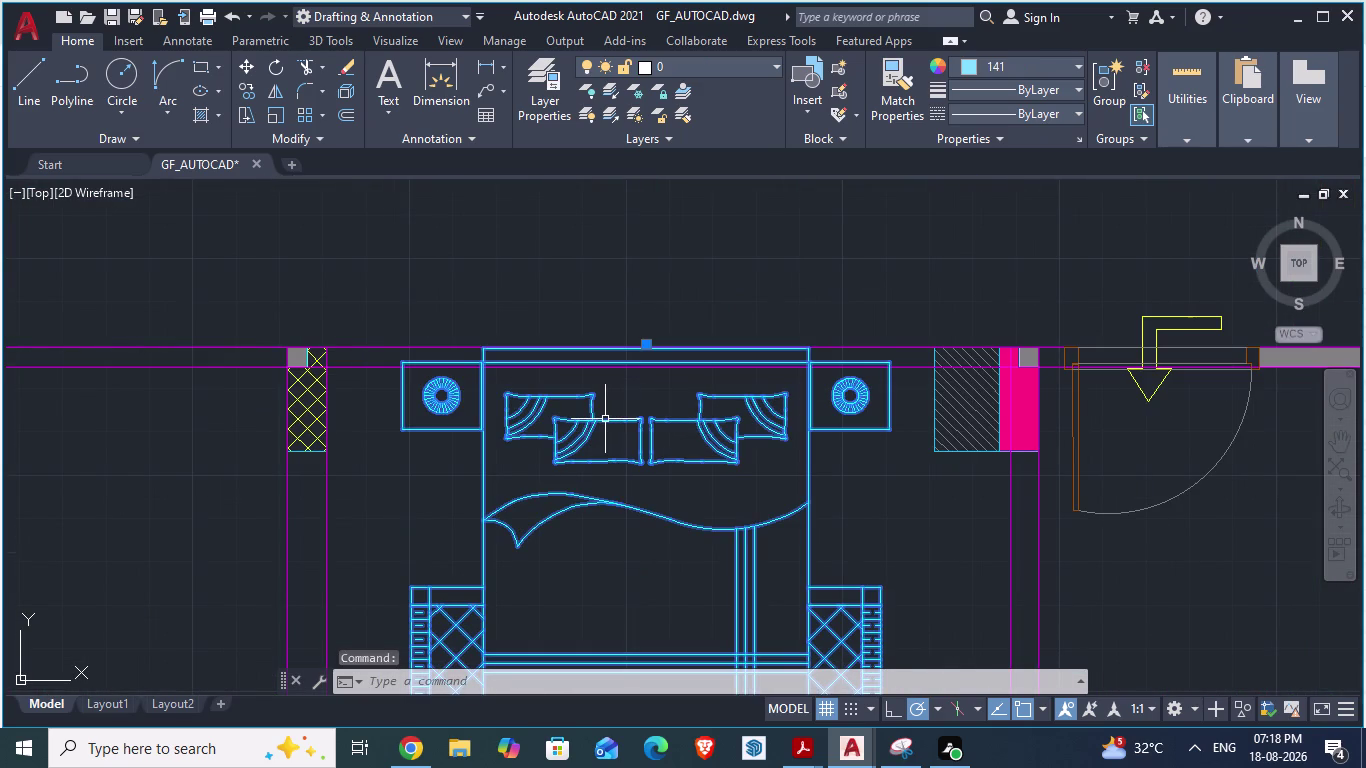
key(m)
key(Return)
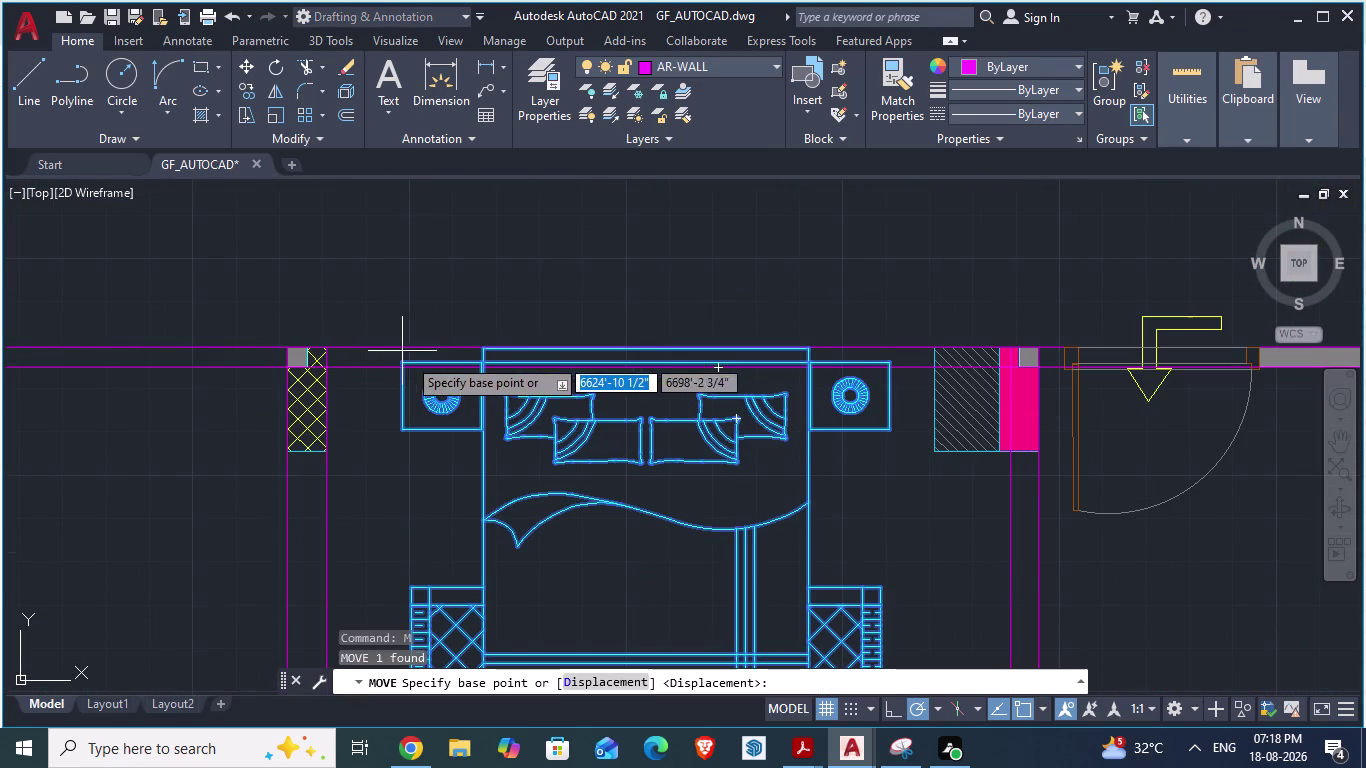
drag(405, 365, 411, 421)
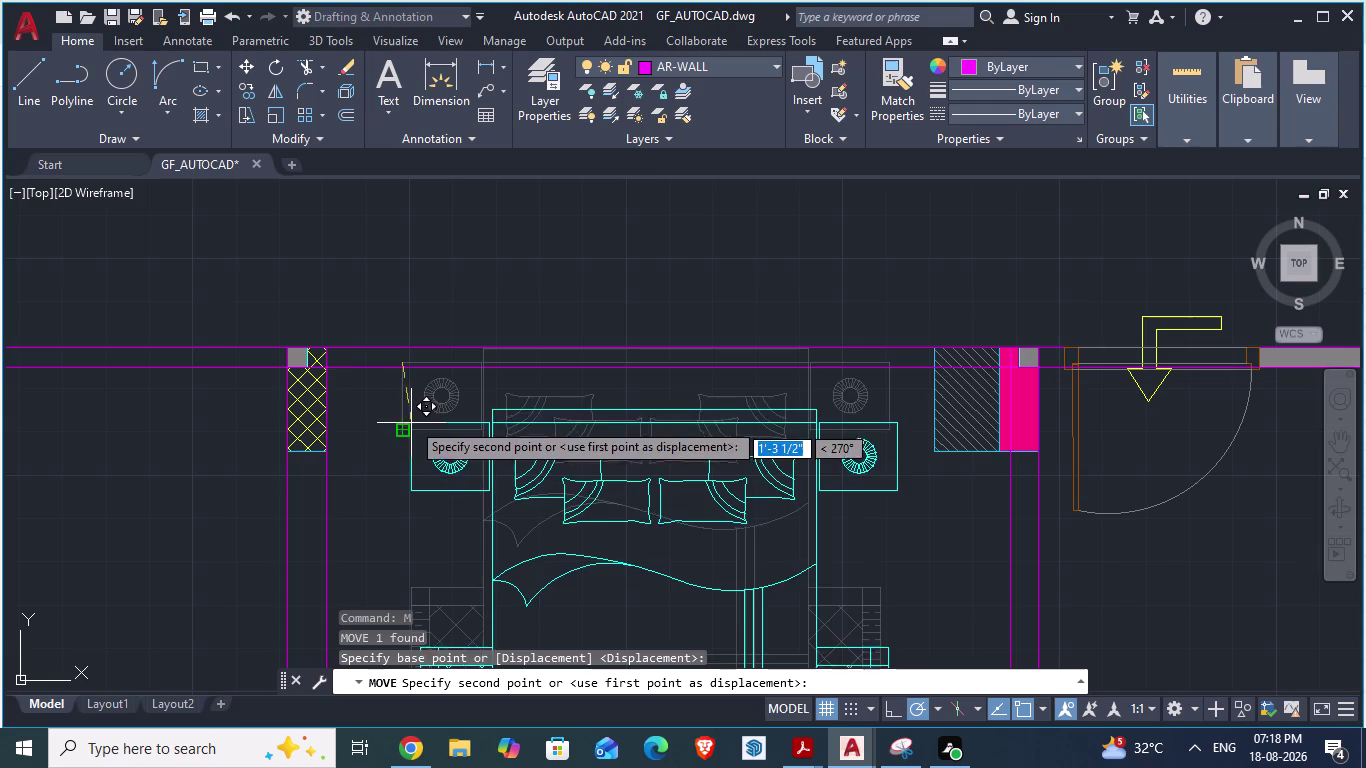
drag(411, 421, 407, 399)
click(407, 399)
key(Escape)
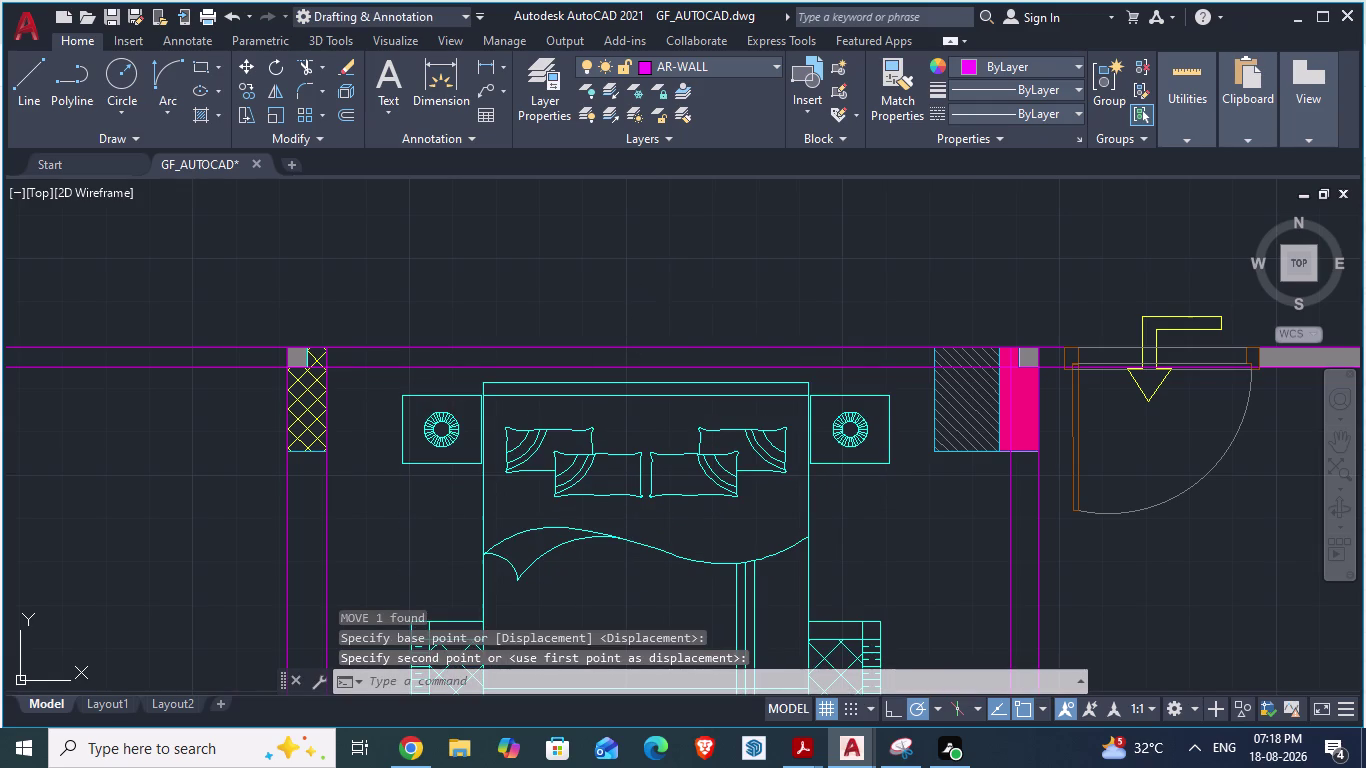
Start the HATCH command.
key(h)
key(Return)
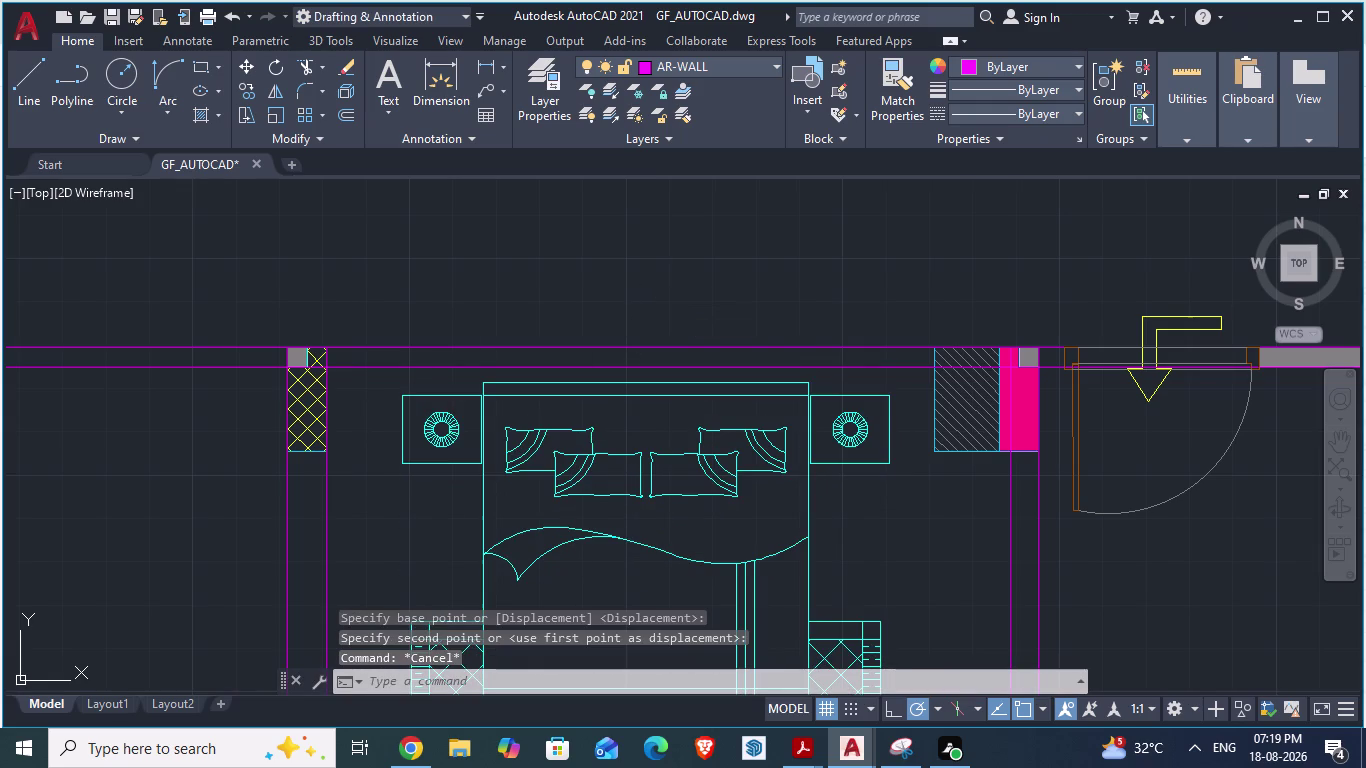
scroll(up, 3)
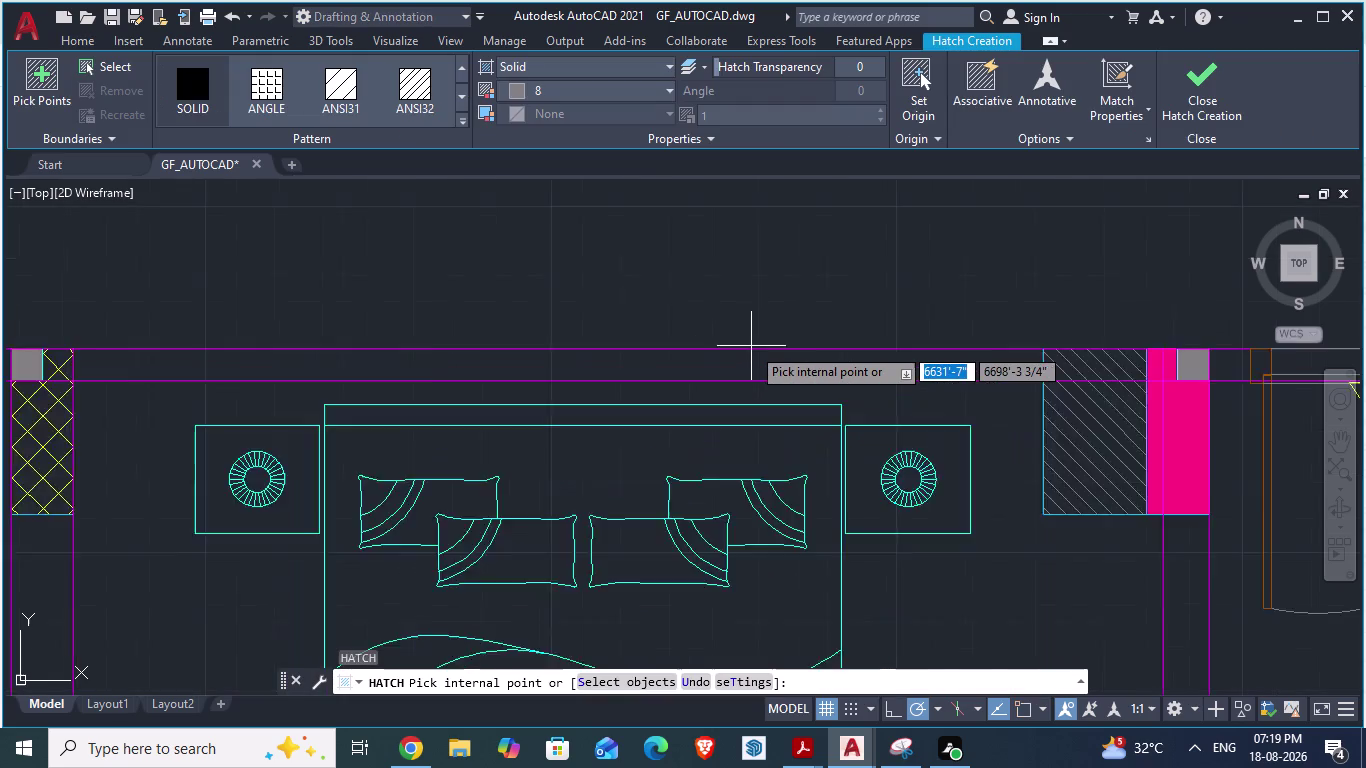
Fill the top wall strip above bedroom 2 with solid grey hatch.
click(732, 374)
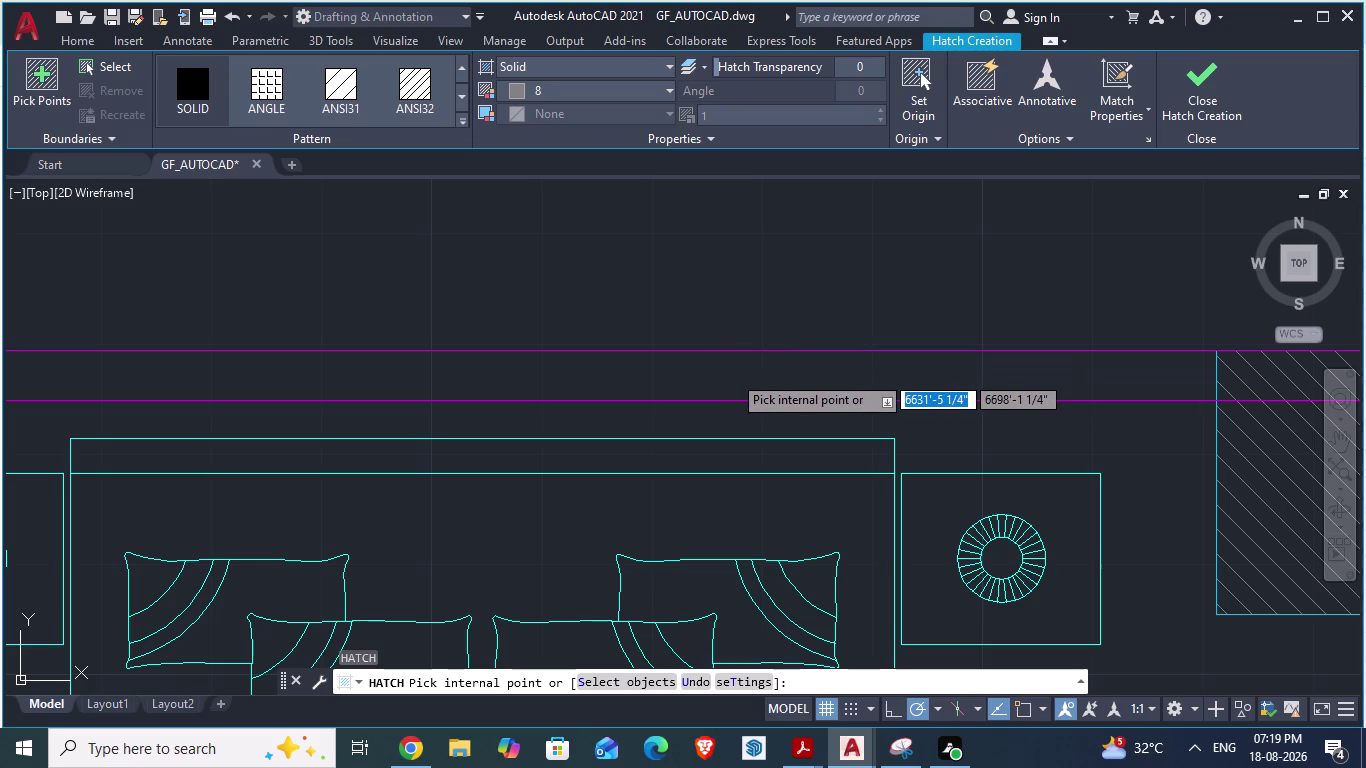
scroll(down, 3)
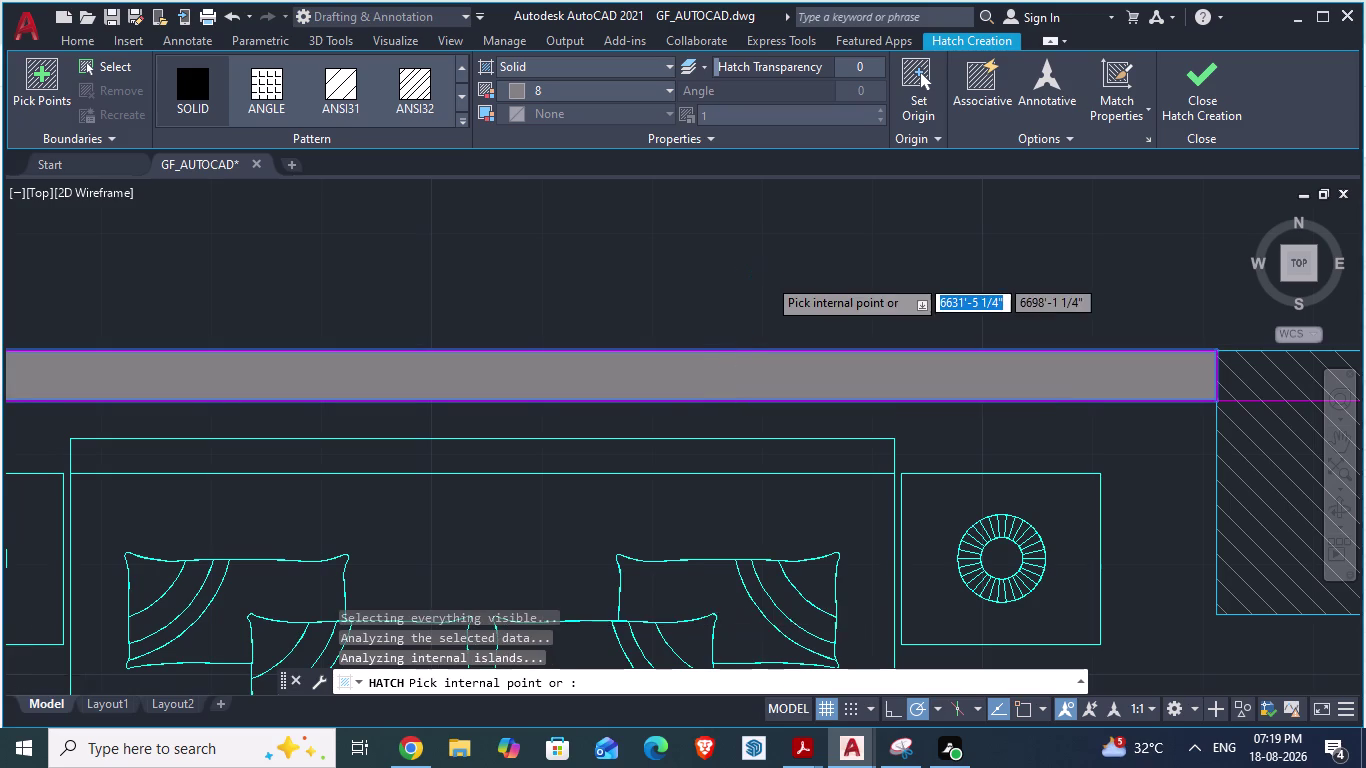
scroll(down, 3)
key(ctrl+s)
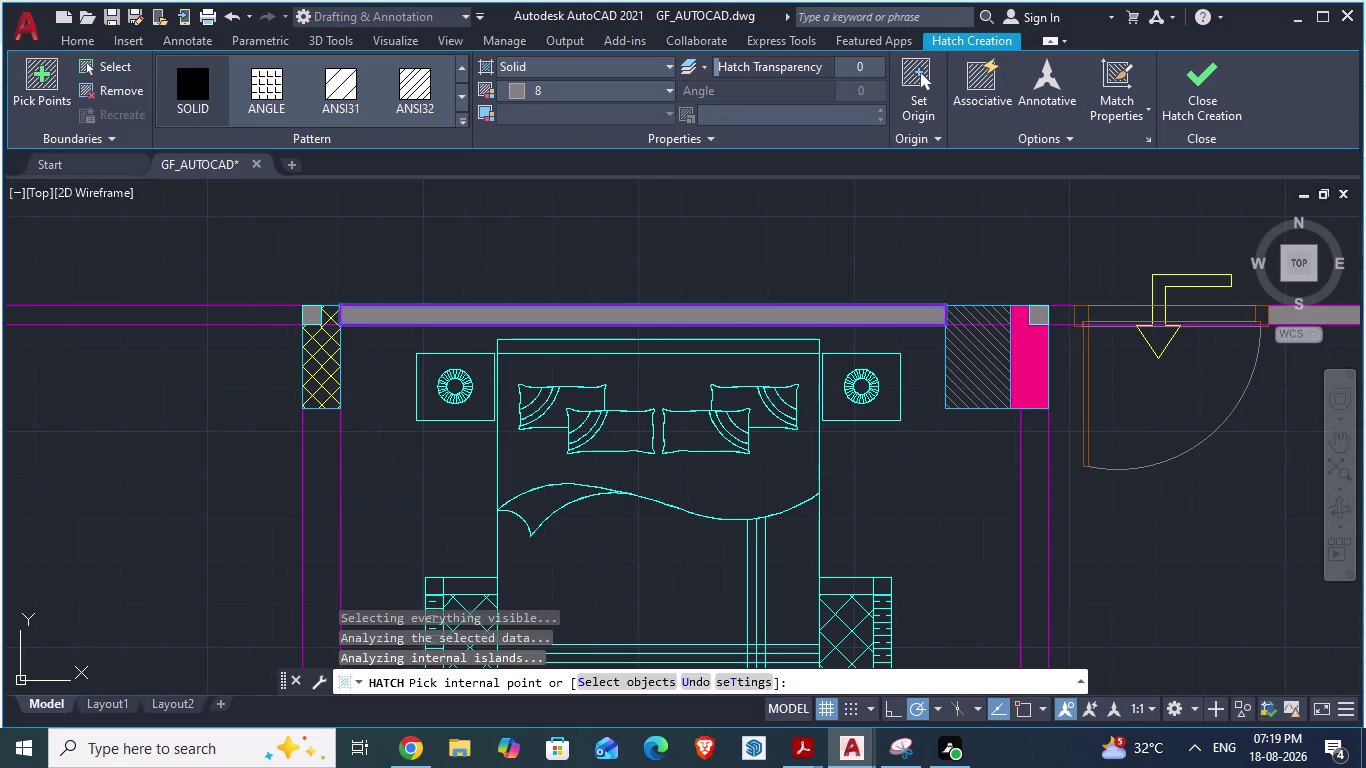
Compare the bedroom 2 area in GF_AUTOCAD against the ARCH PLANS reference drawing.
key(alt+Tab)
scroll(down, 3)
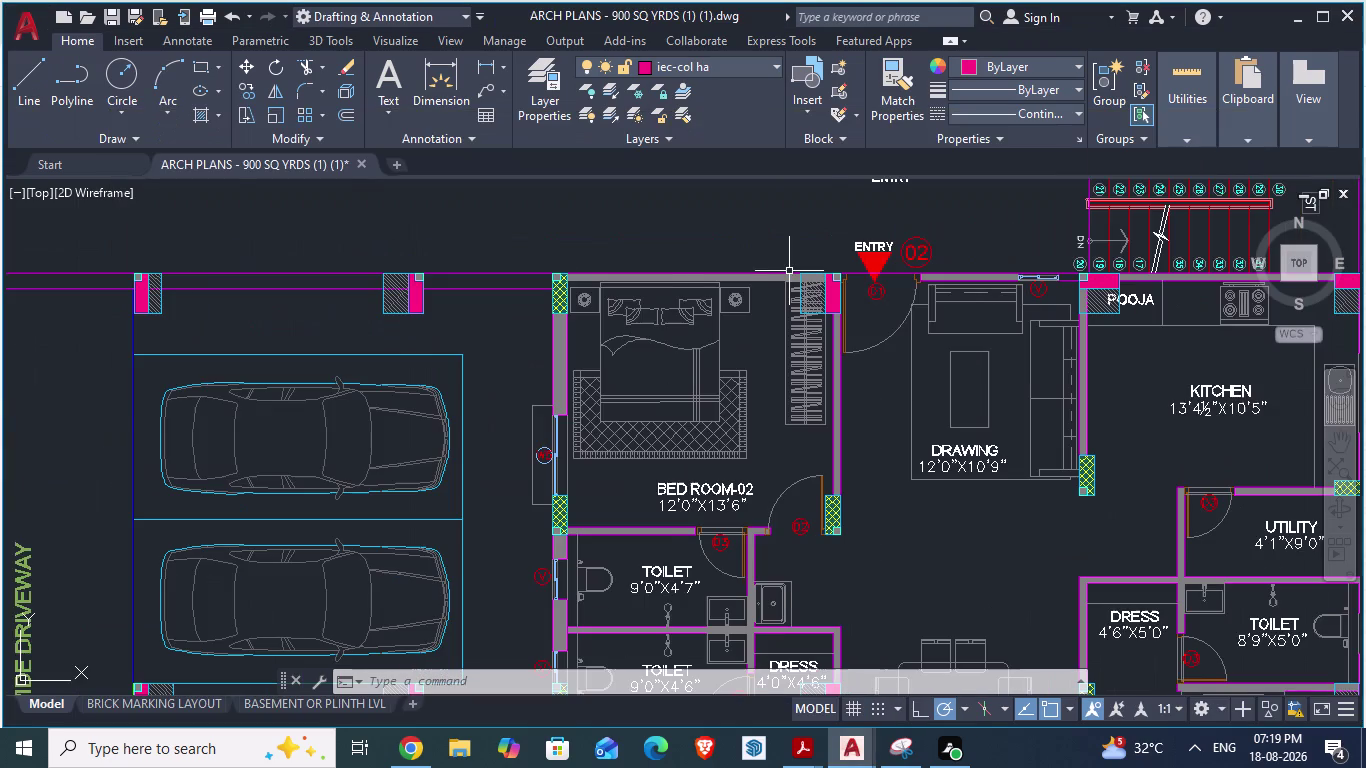
scroll(down, 3)
scroll(up, 3)
key(alt+Tab)
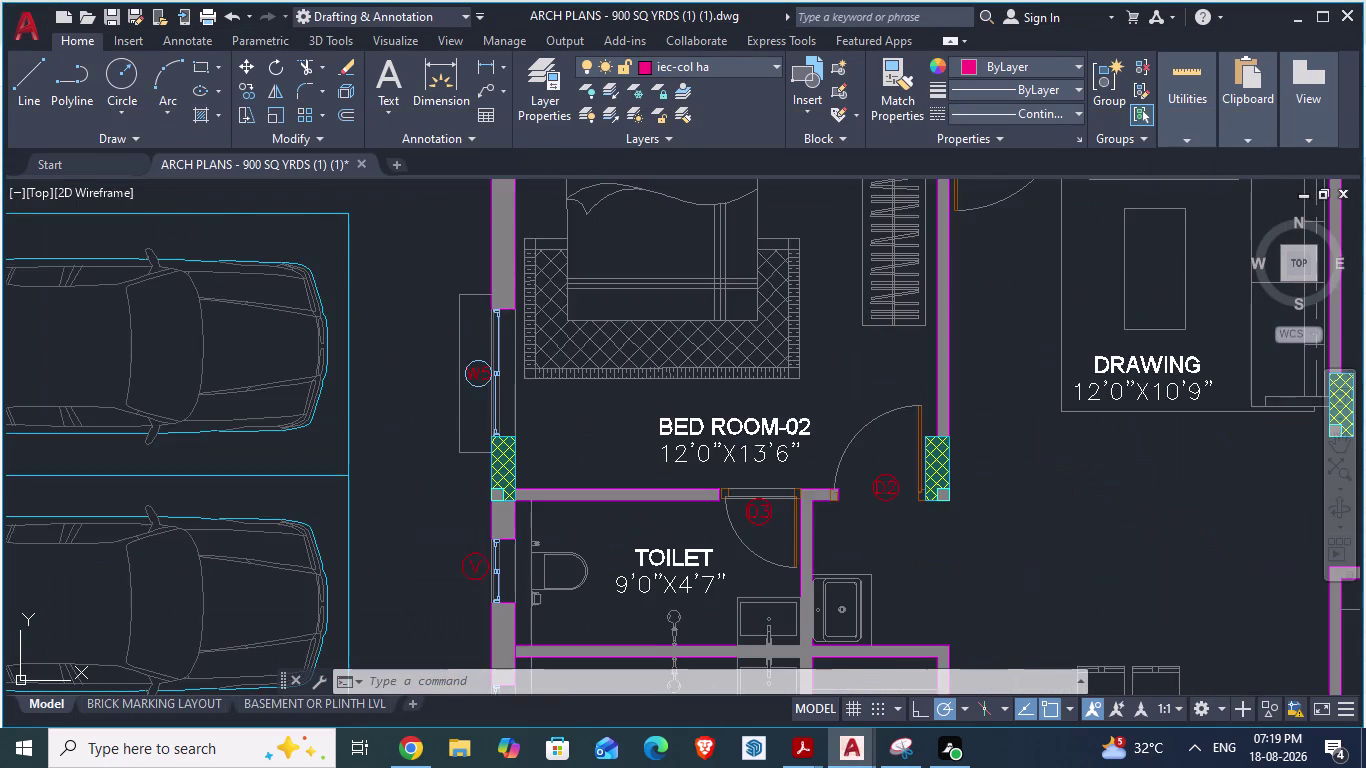
scroll(down, 3)
scroll(down, 3)
scroll(down, 3)
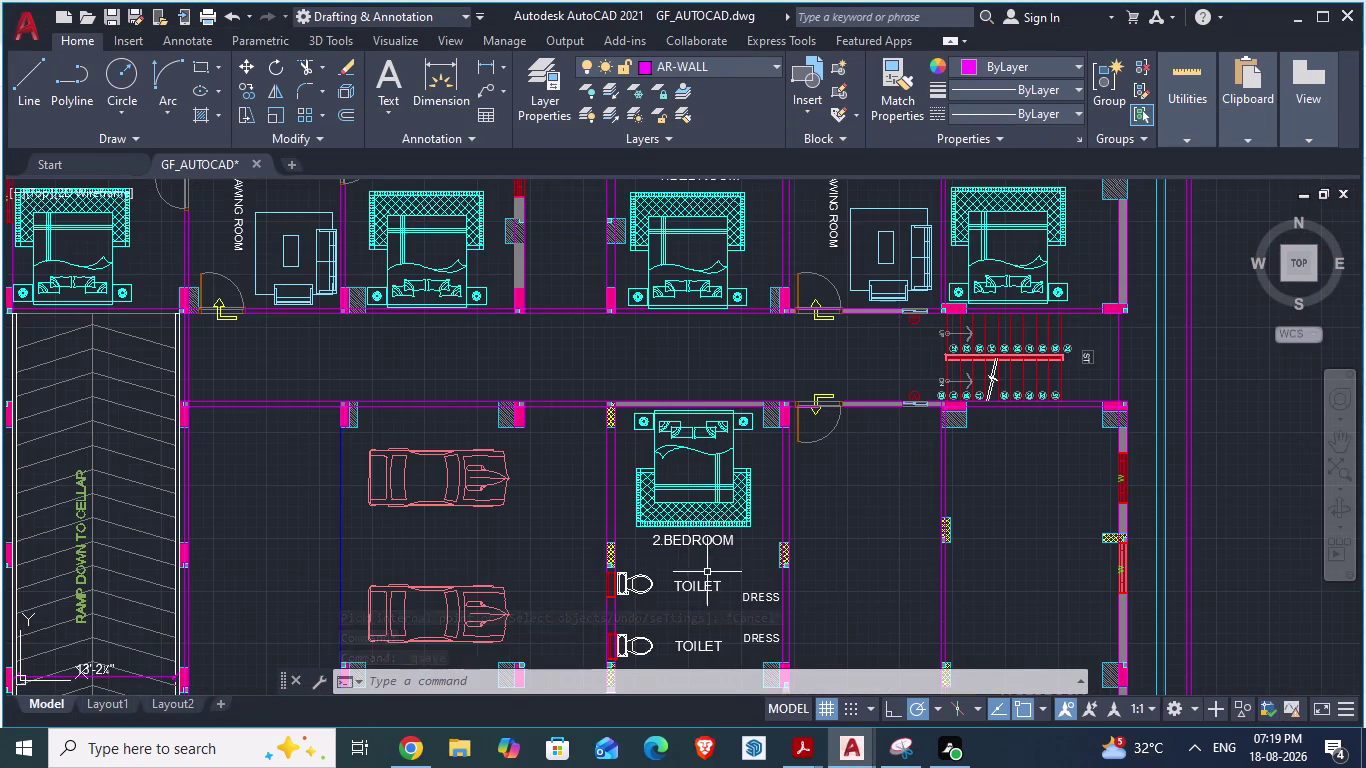
scroll(up, 3)
key(alt+Tab)
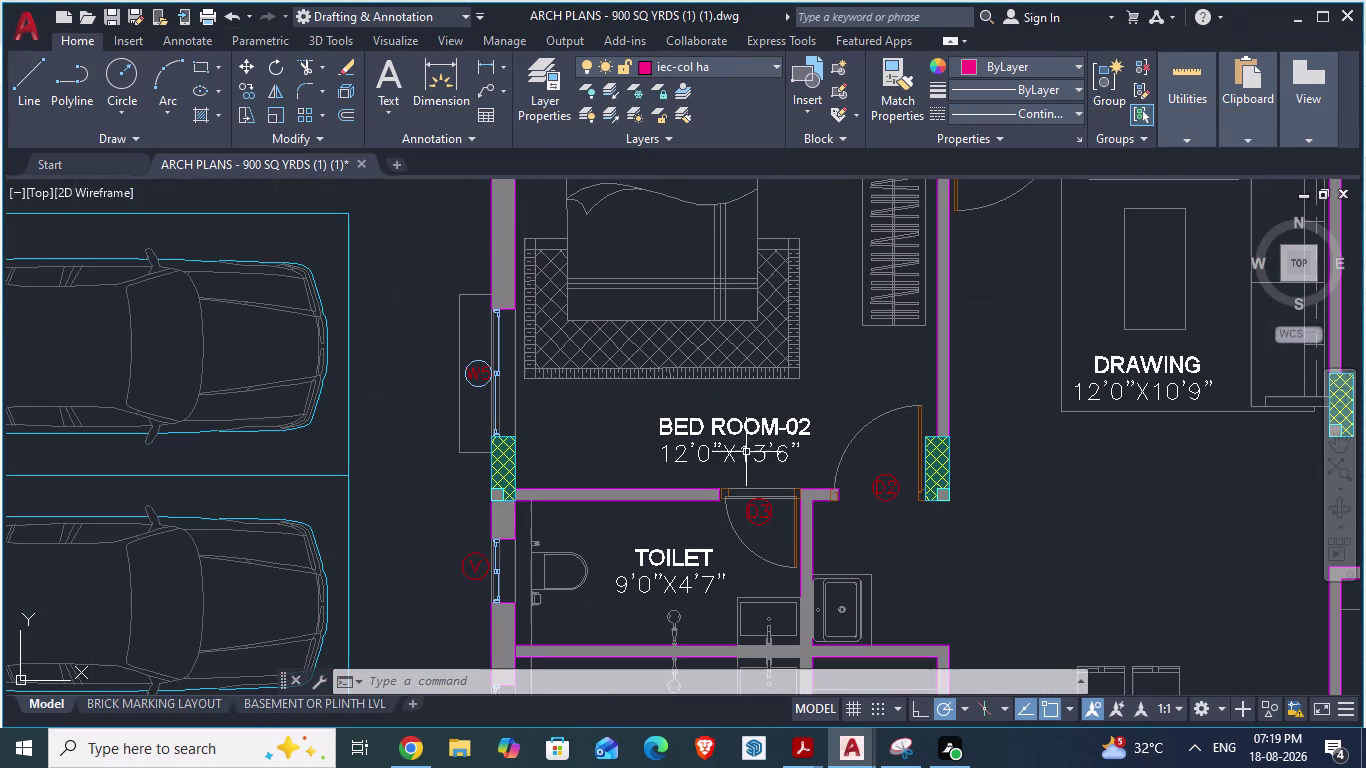
scroll(down, 3)
scroll(up, 3)
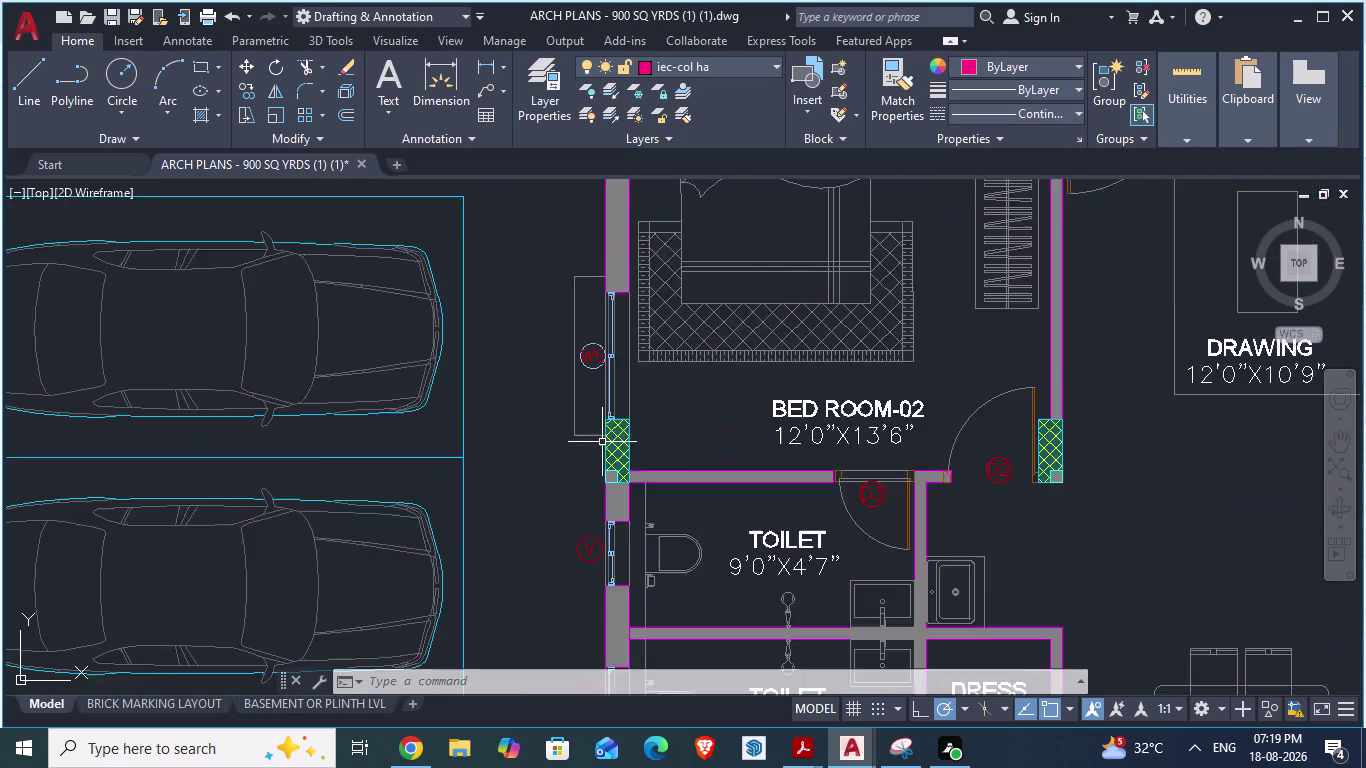
scroll(up, 3)
key(alt+Tab)
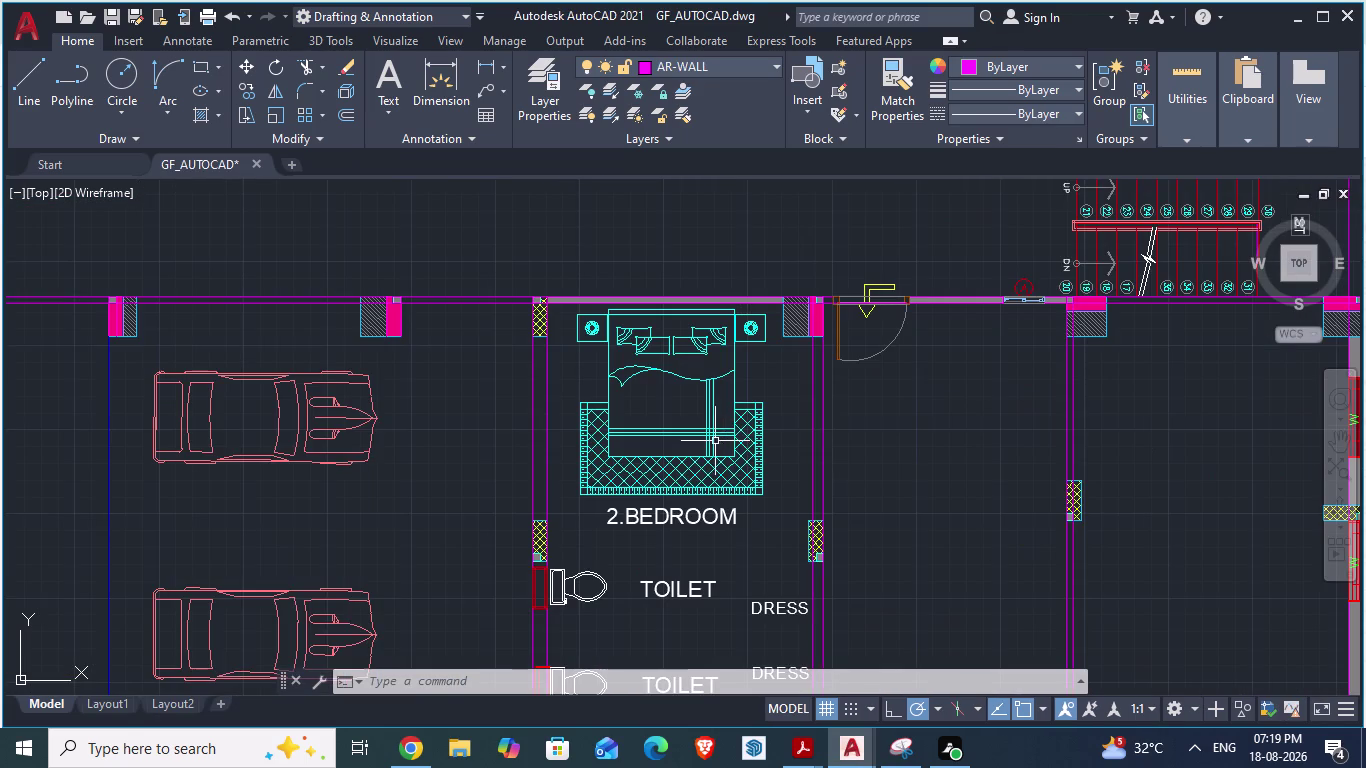
scroll(up, 3)
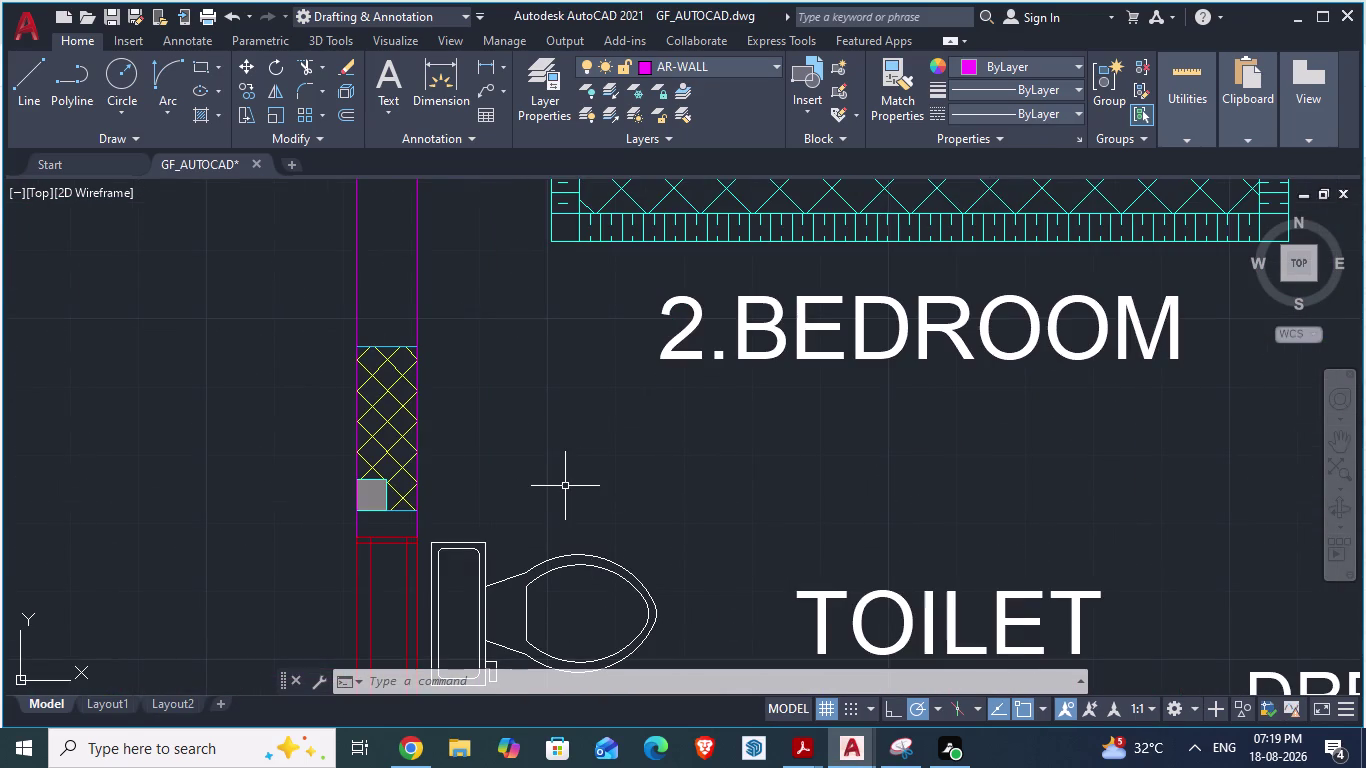
Draw the bedroom 2/toilet partition line between the column corners, then view ARCH PLANS.
key(l)
key(Return)
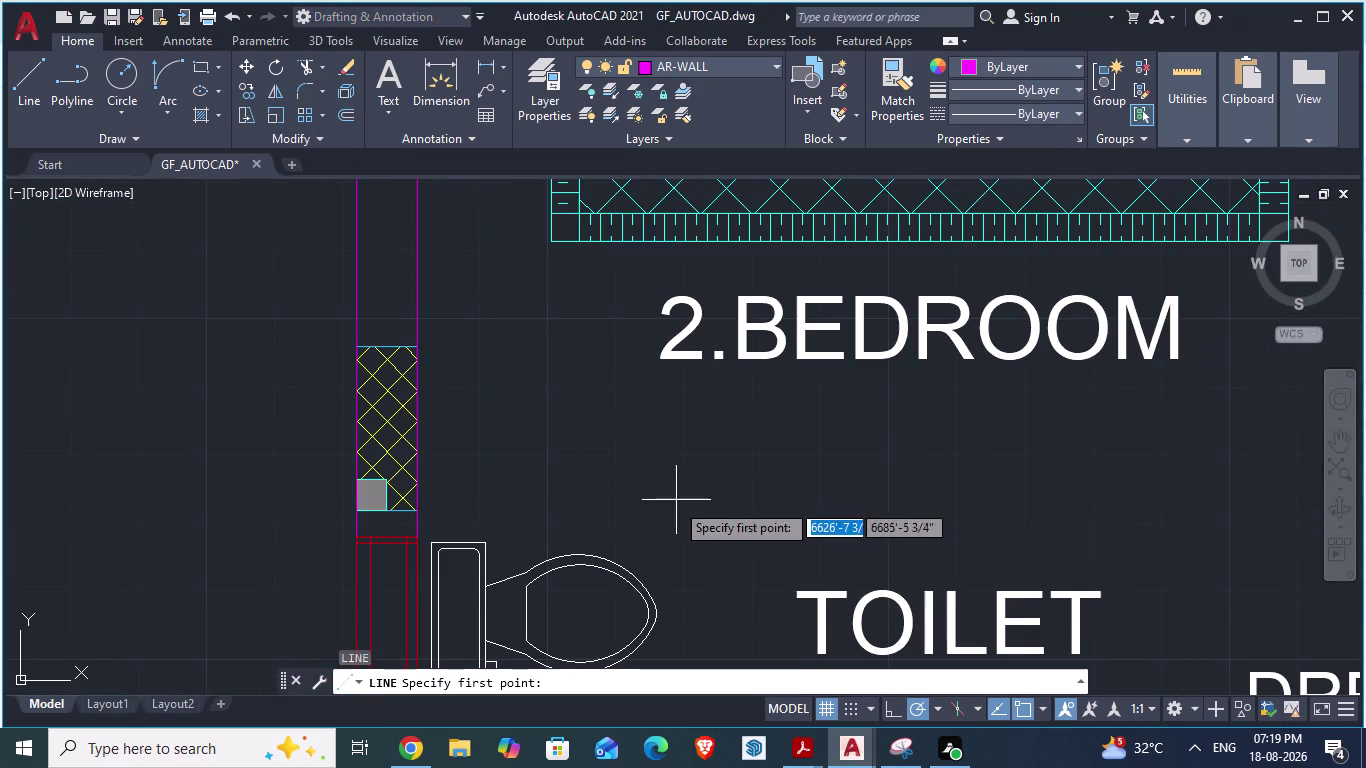
click(417, 511)
scroll(down, 3)
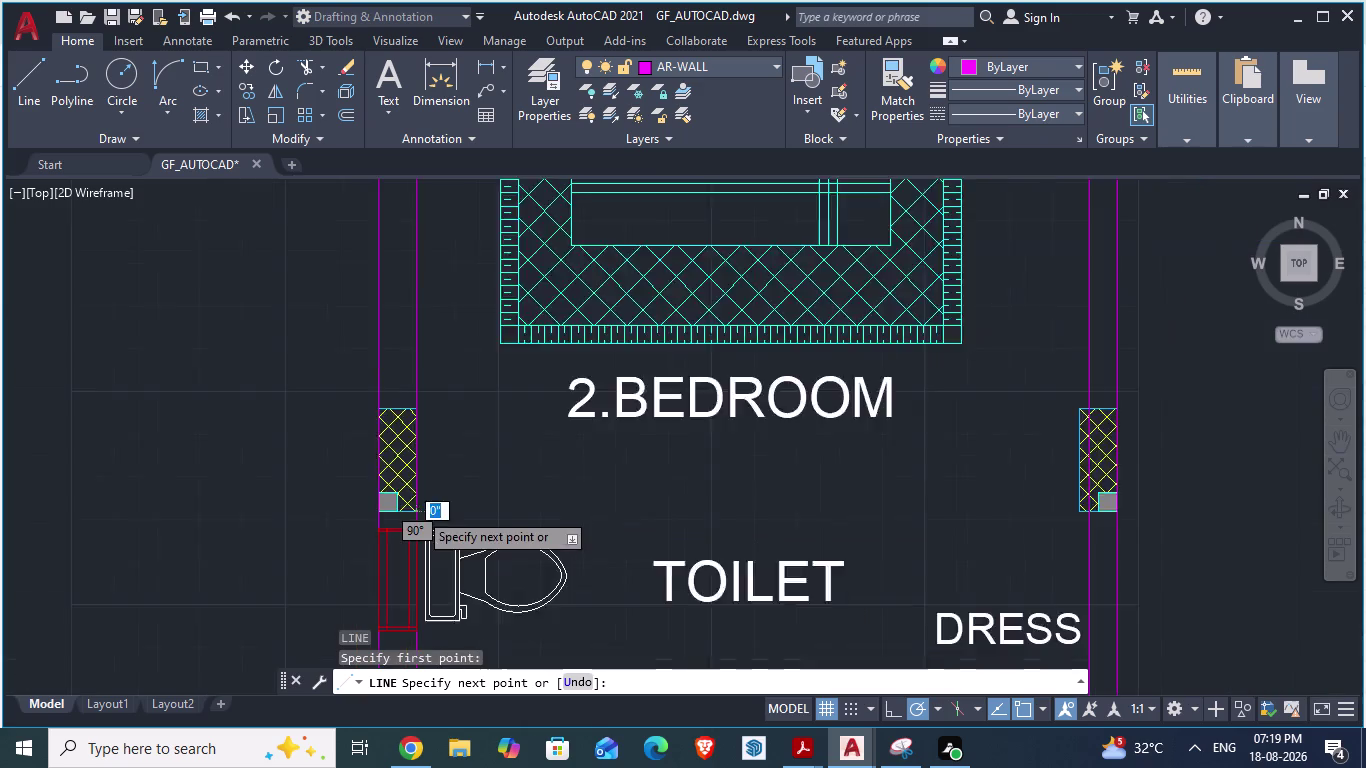
scroll(up, 3)
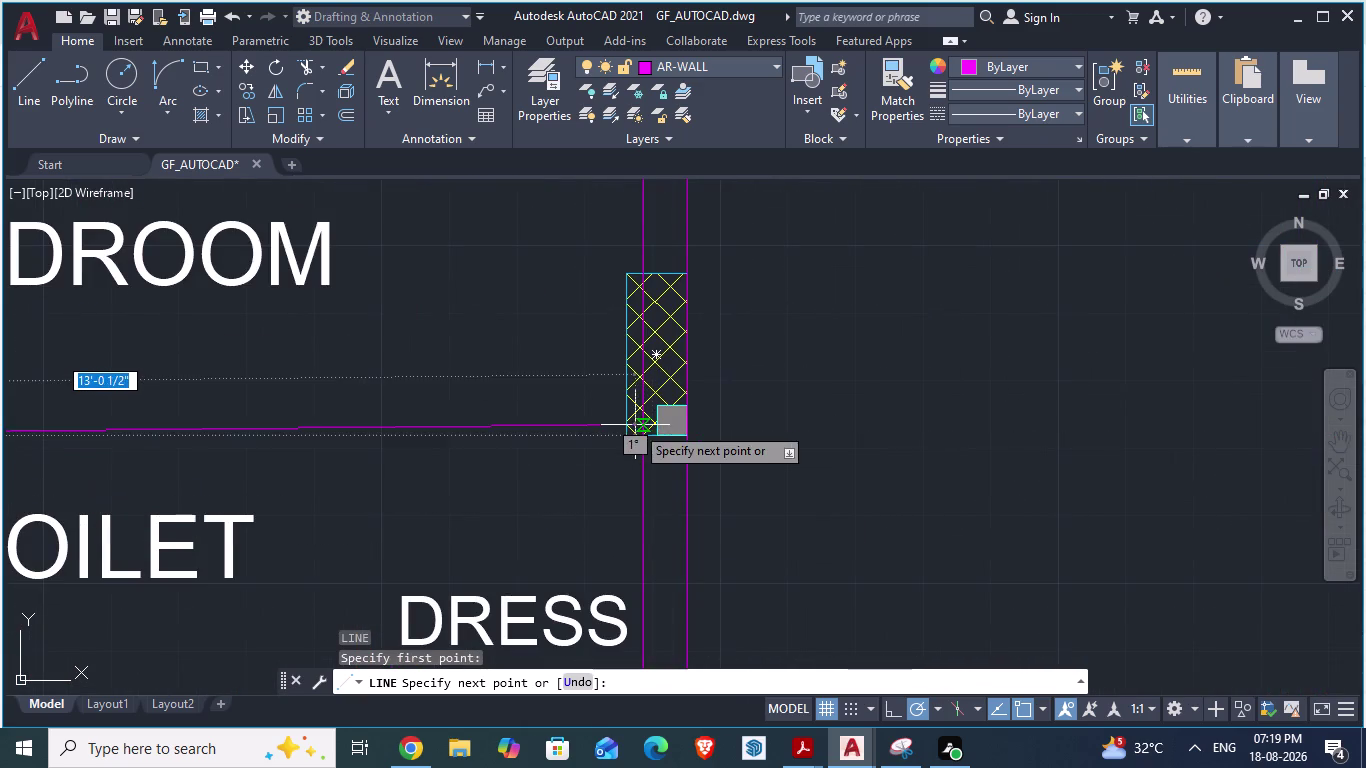
click(625, 430)
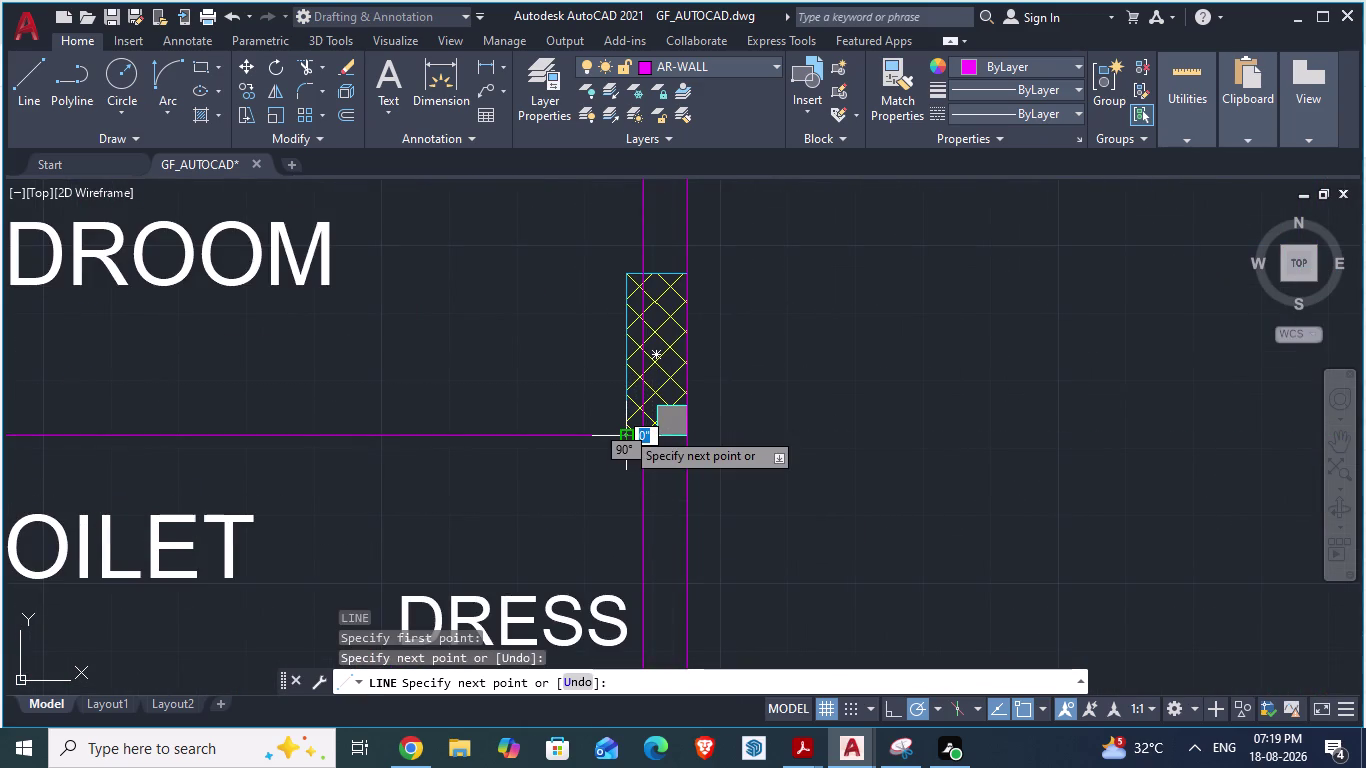
key(Return)
scroll(down, 3)
scroll(up, 3)
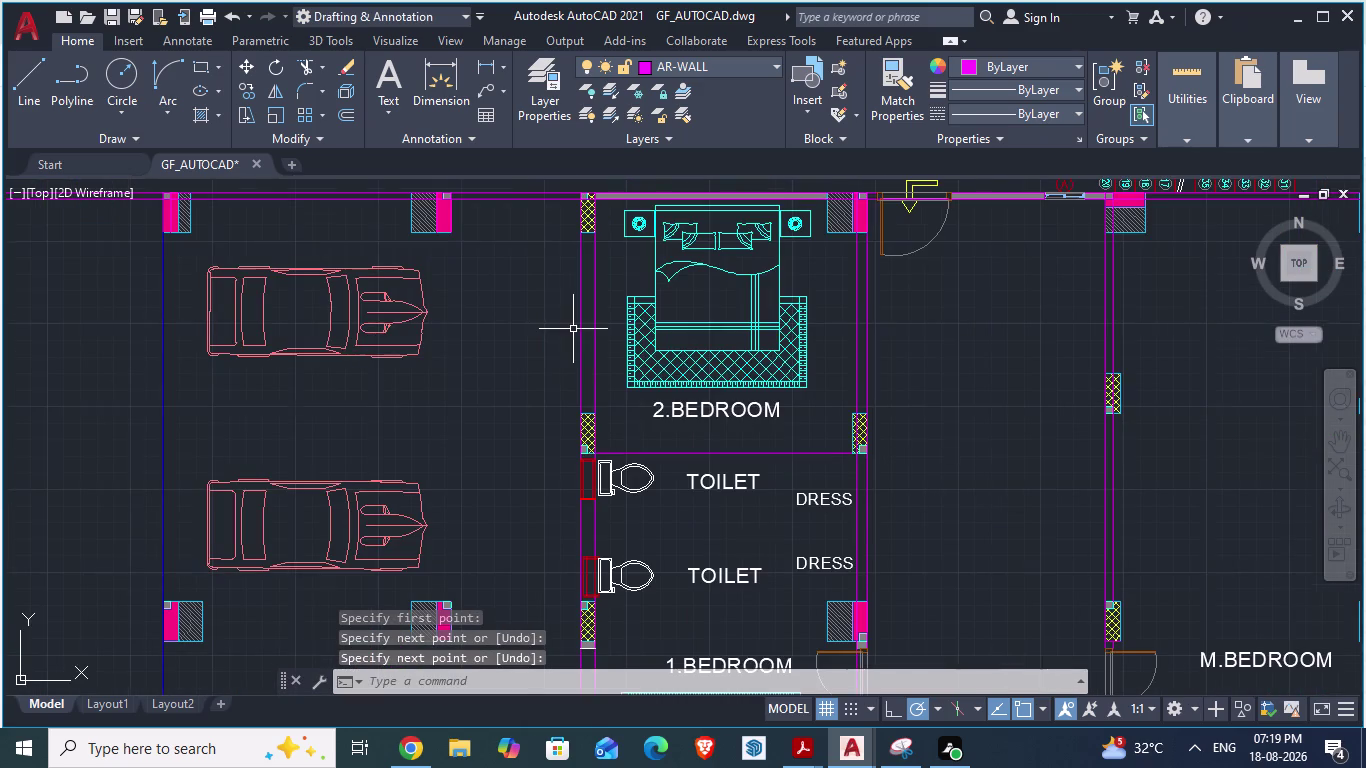
key(alt+Tab)
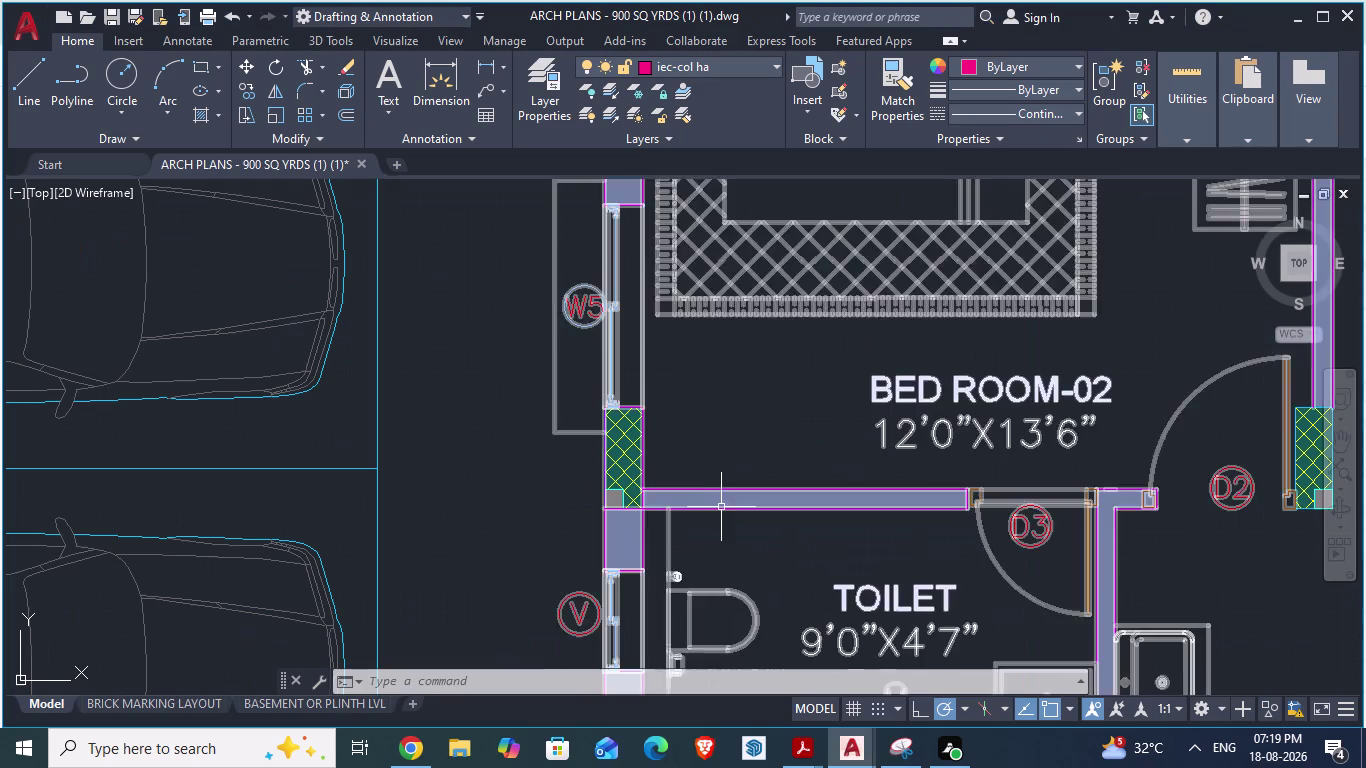
Start an aligned DA measurement on the ARCH PLANS partition wall, then return to GF_AUTOCAD.
scroll(down, 3)
scroll(up, 3)
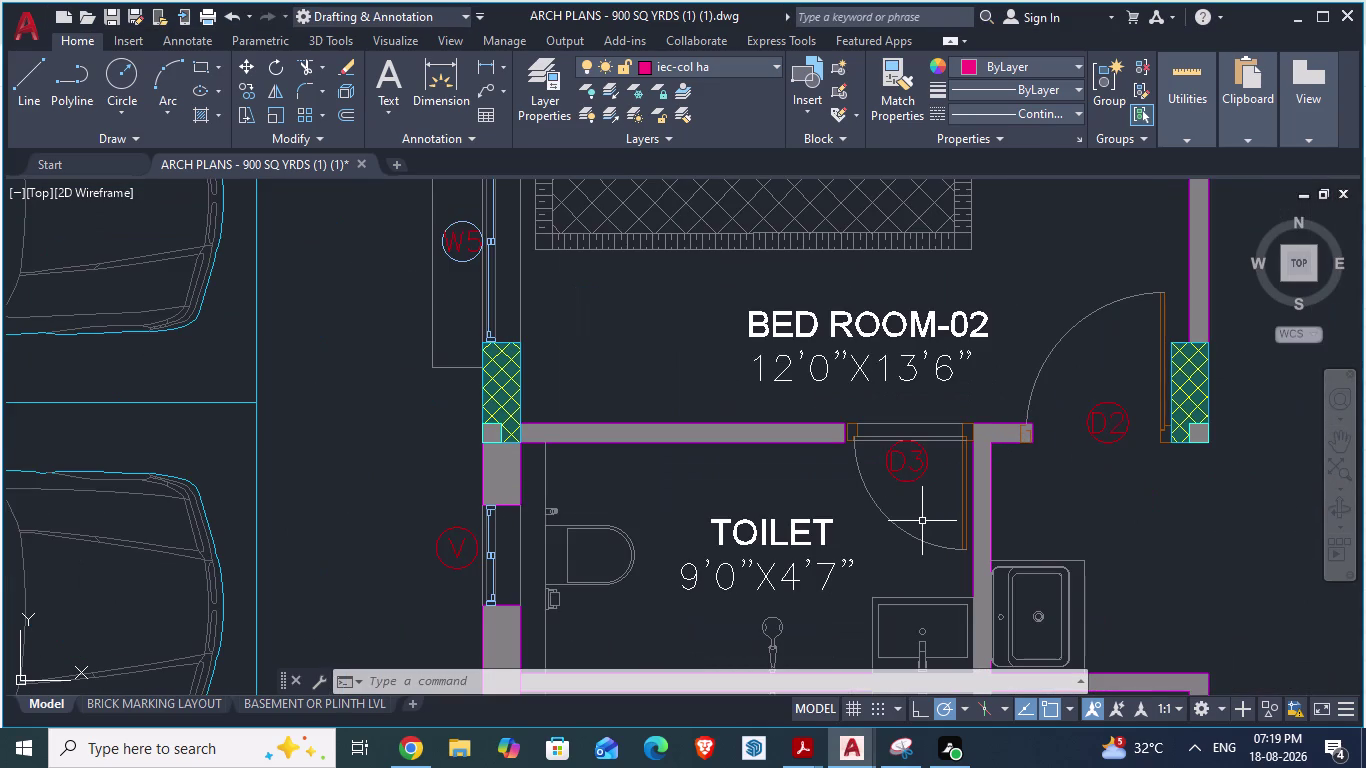
scroll(down, 3)
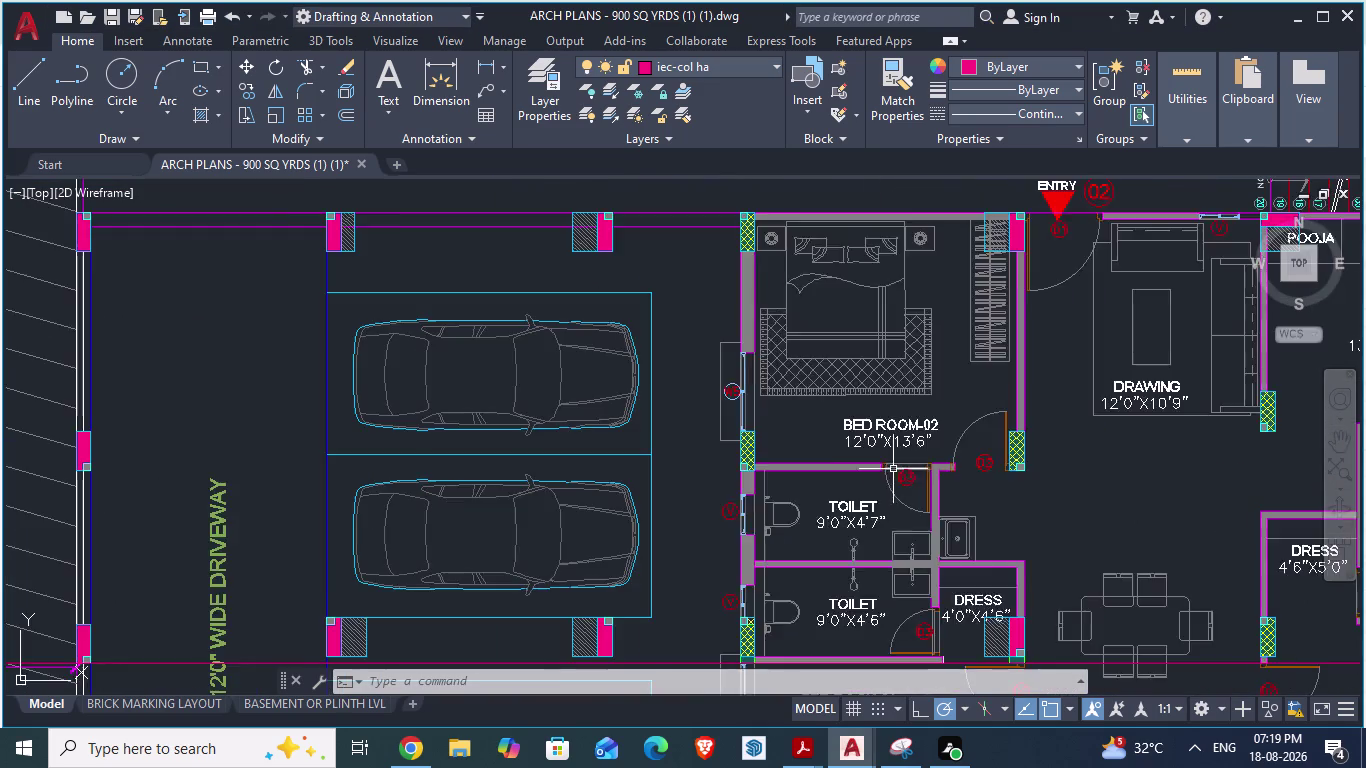
scroll(down, 3)
scroll(up, 3)
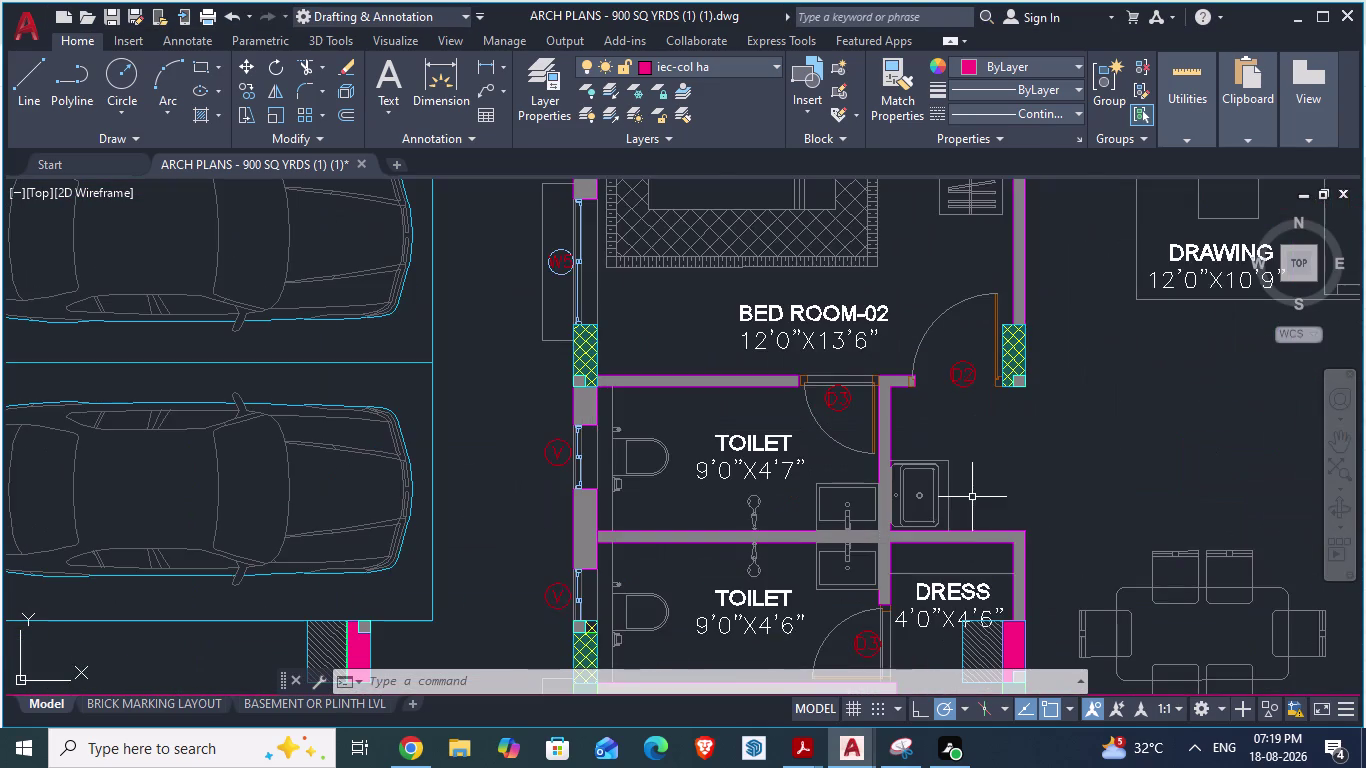
scroll(up, 3)
text(D)
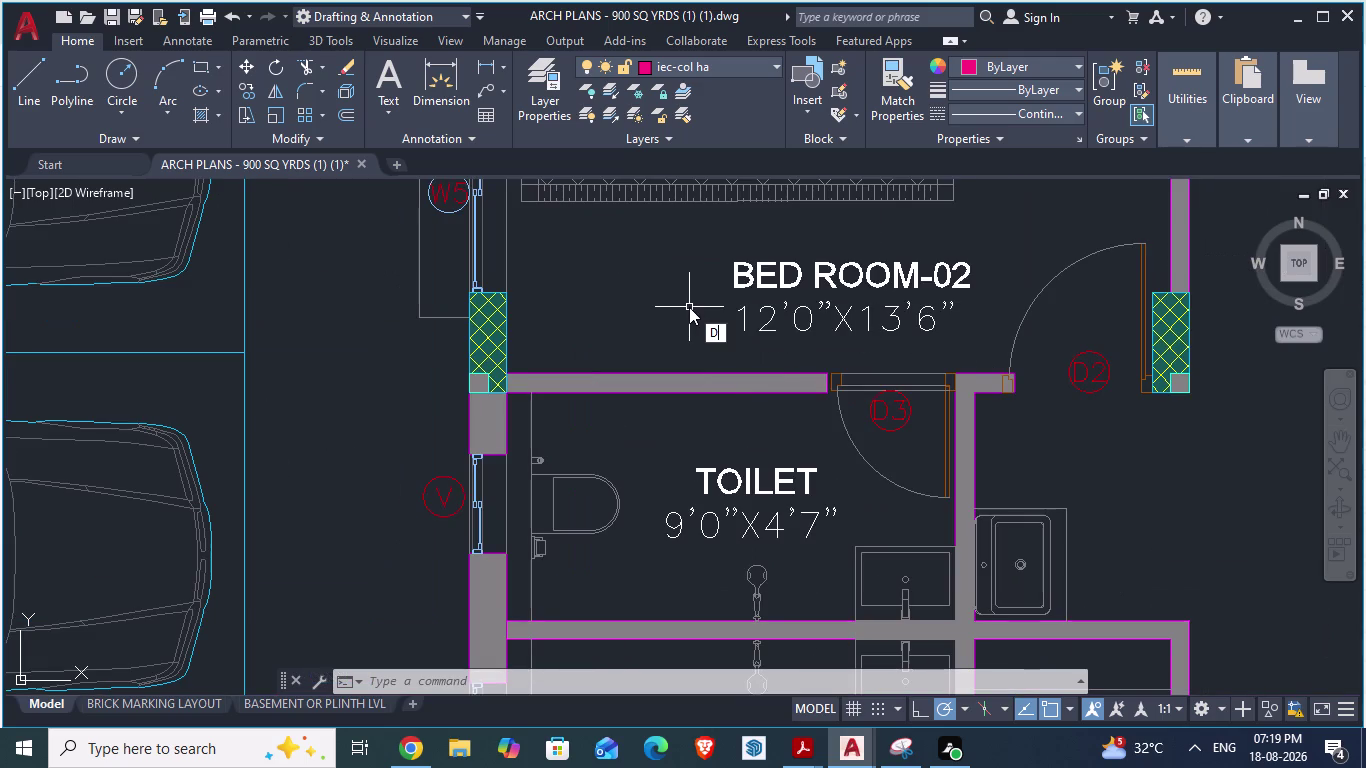
text(A)
key(Return)
scroll(up, 3)
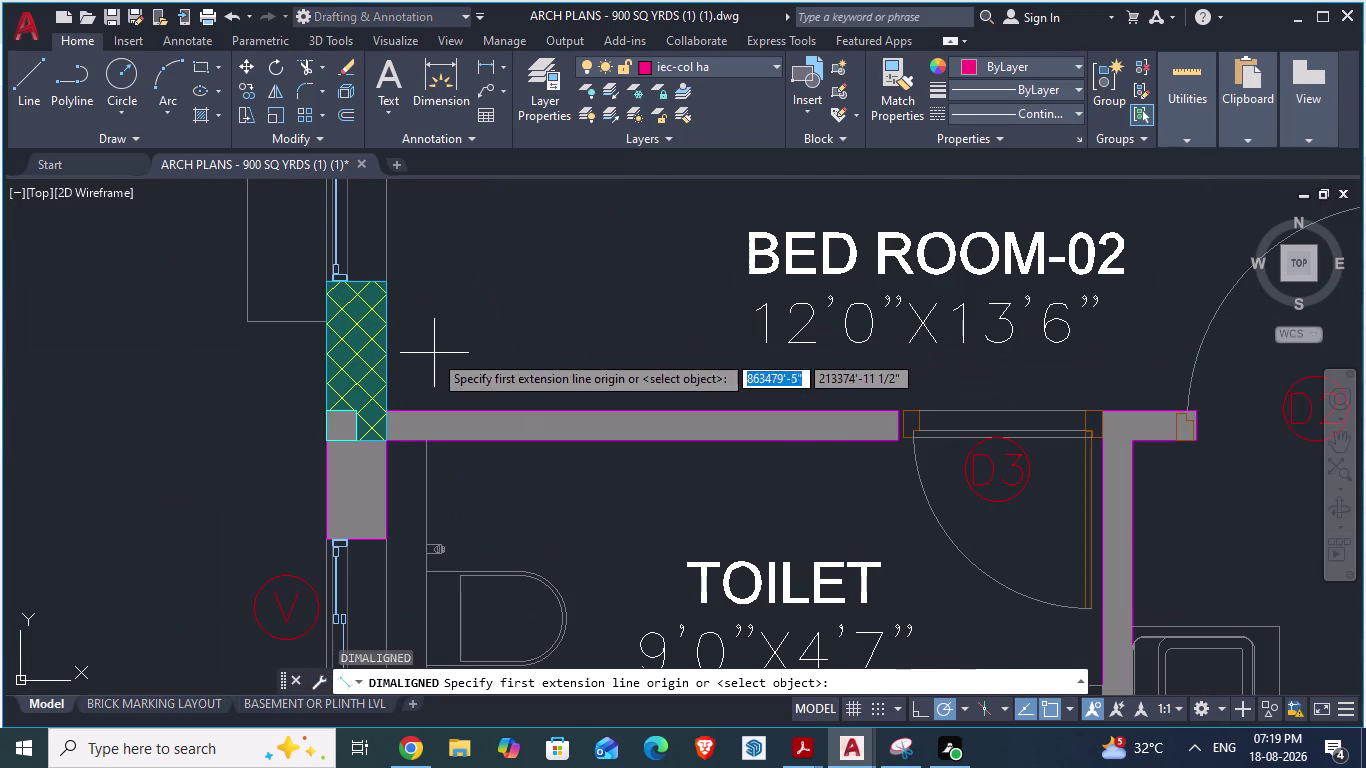
click(382, 407)
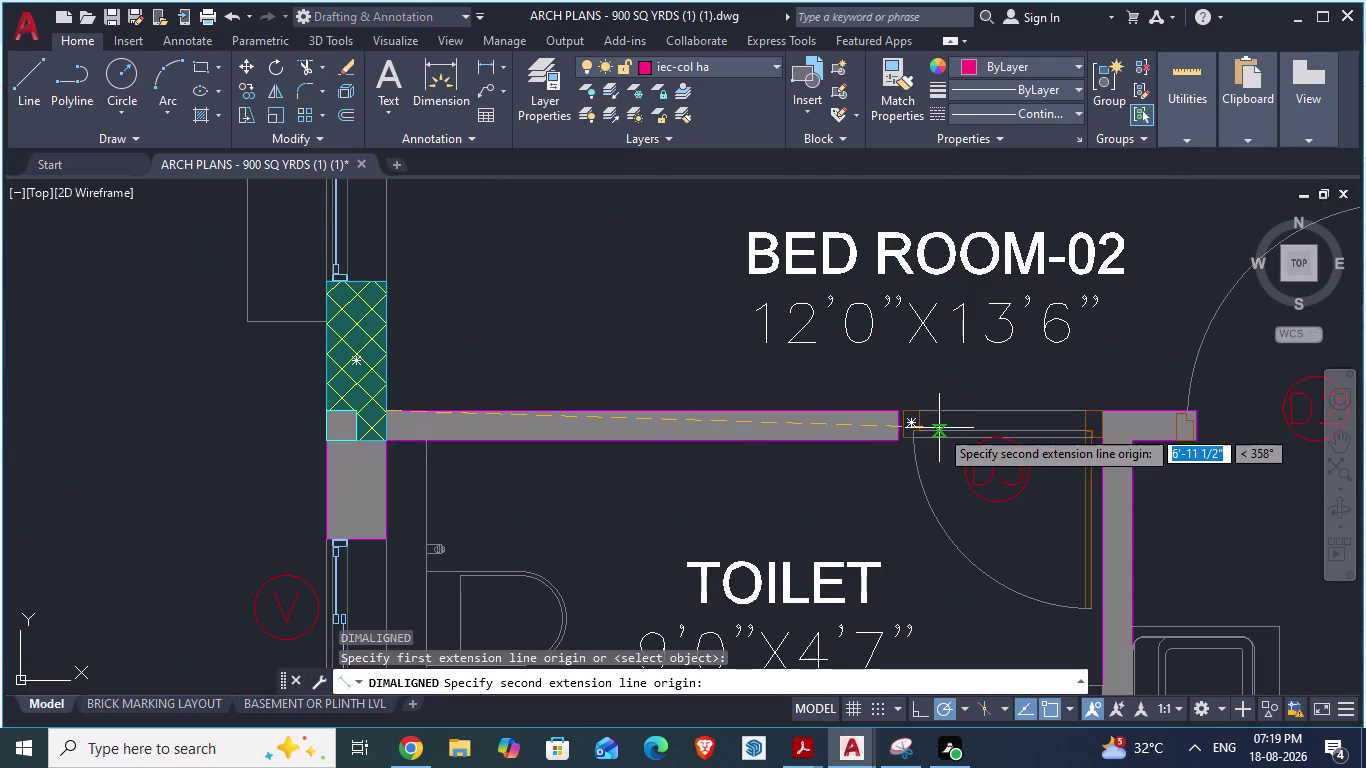
scroll(up, 3)
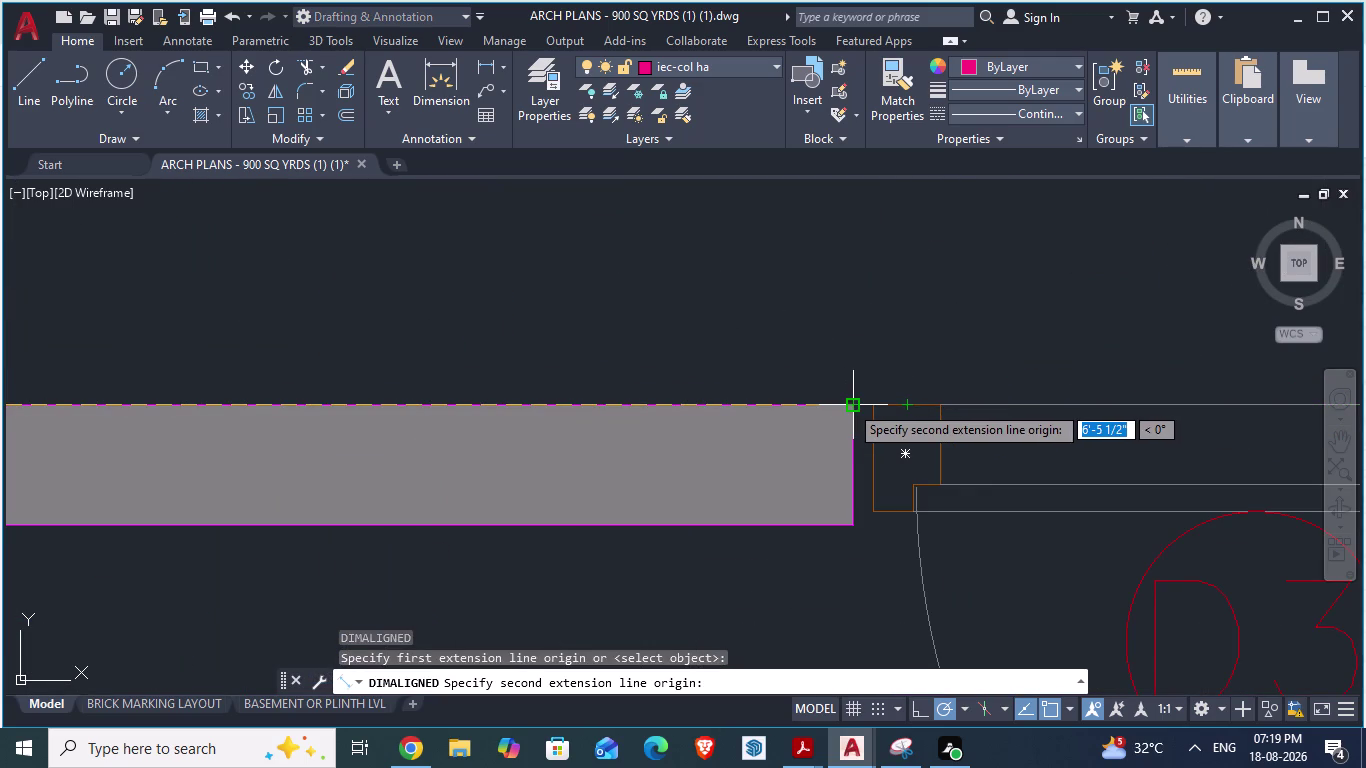
key(alt+Tab)
scroll(down, 3)
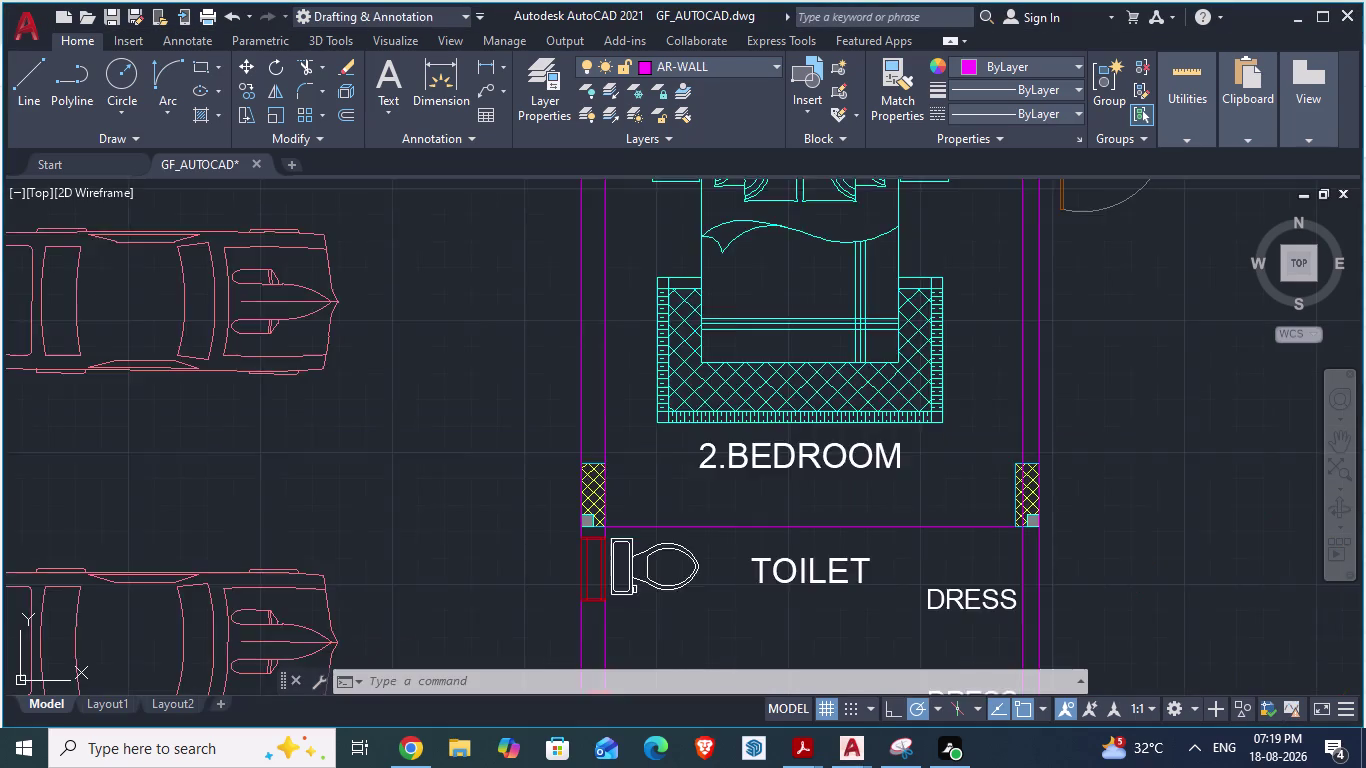
Delete the selected object and draw a 6'5.5" wall line from the column corner.
scroll(up, 3)
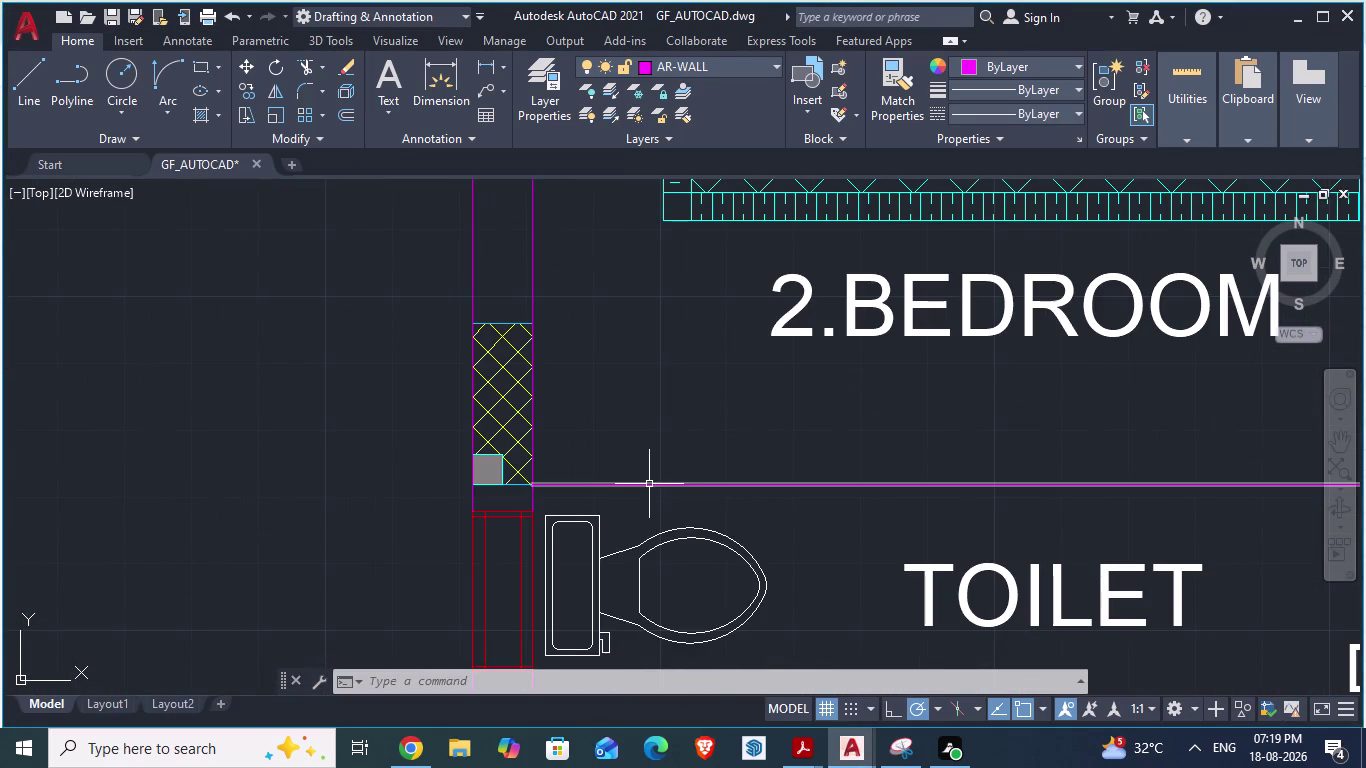
click(649, 484)
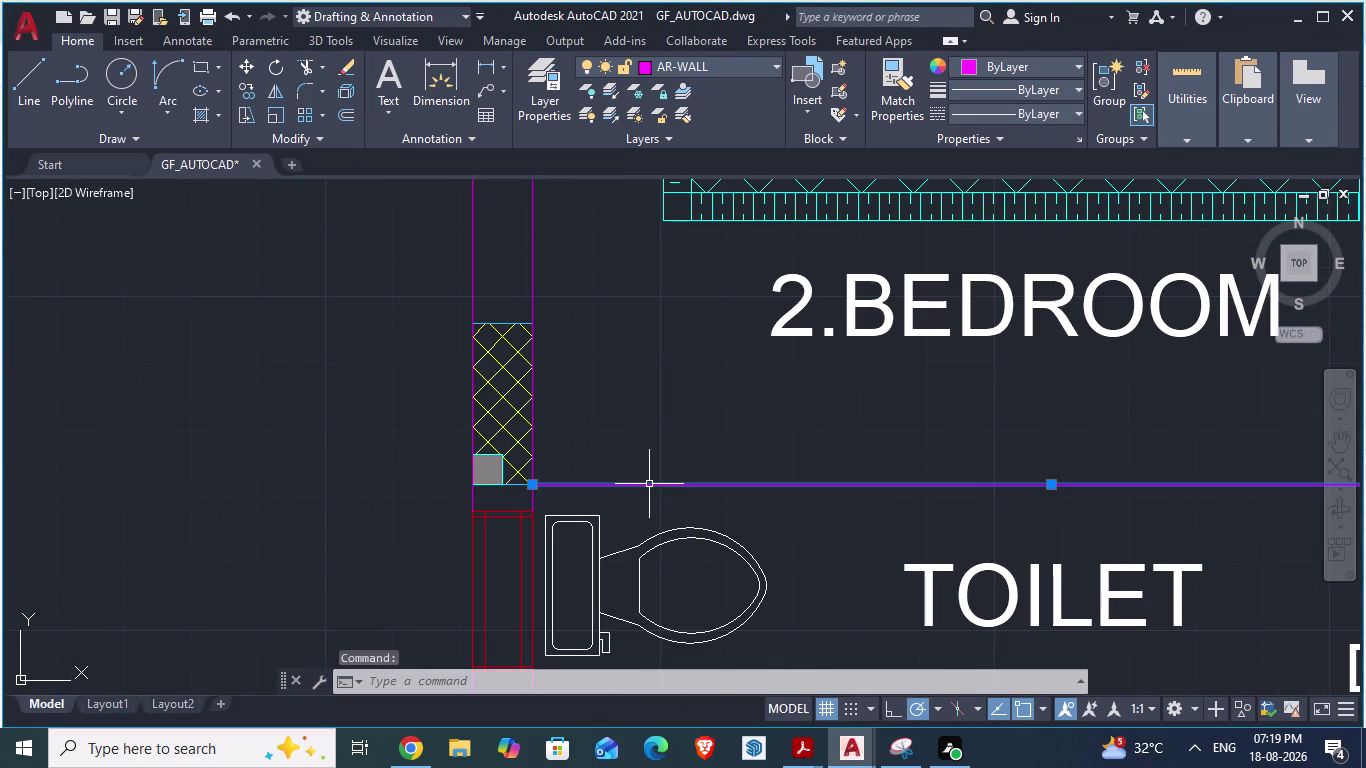
key(Delete)
key(l)
key(Return)
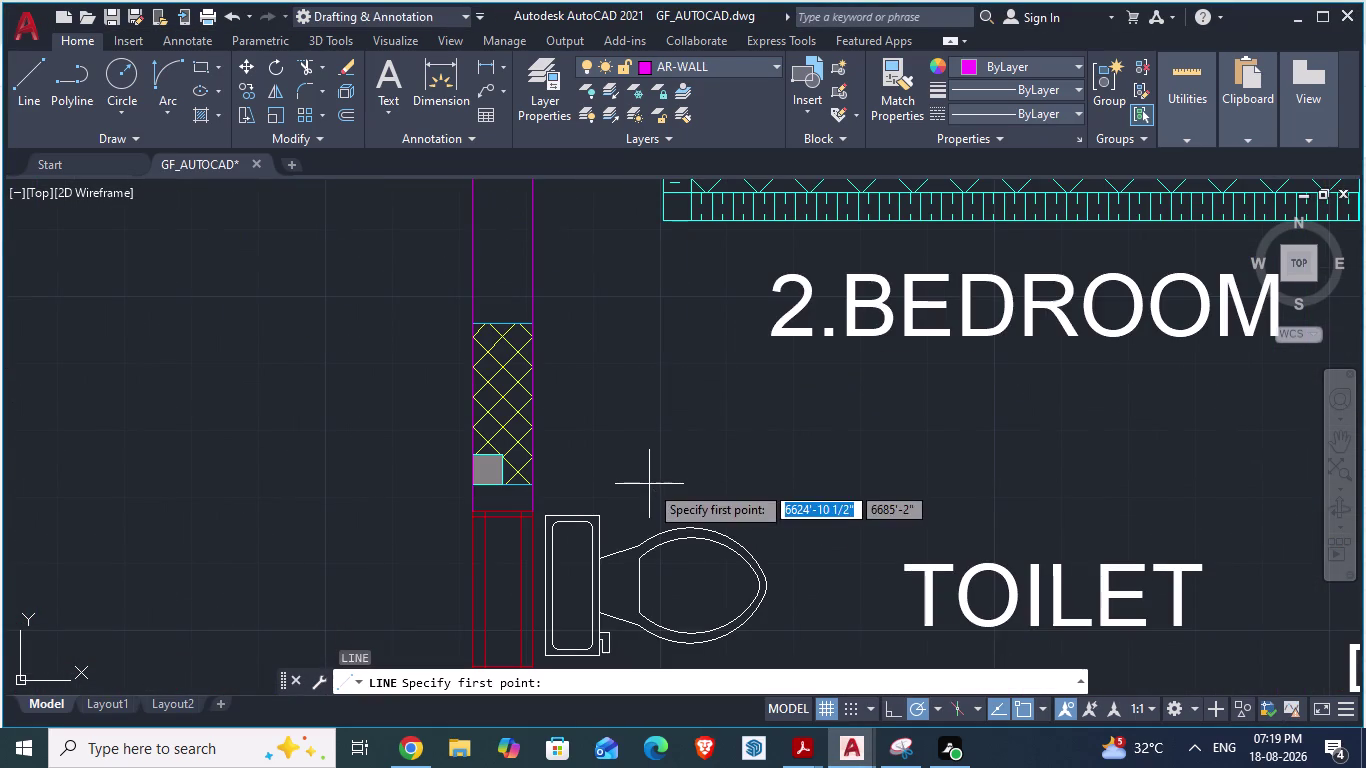
scroll(up, 3)
click(603, 501)
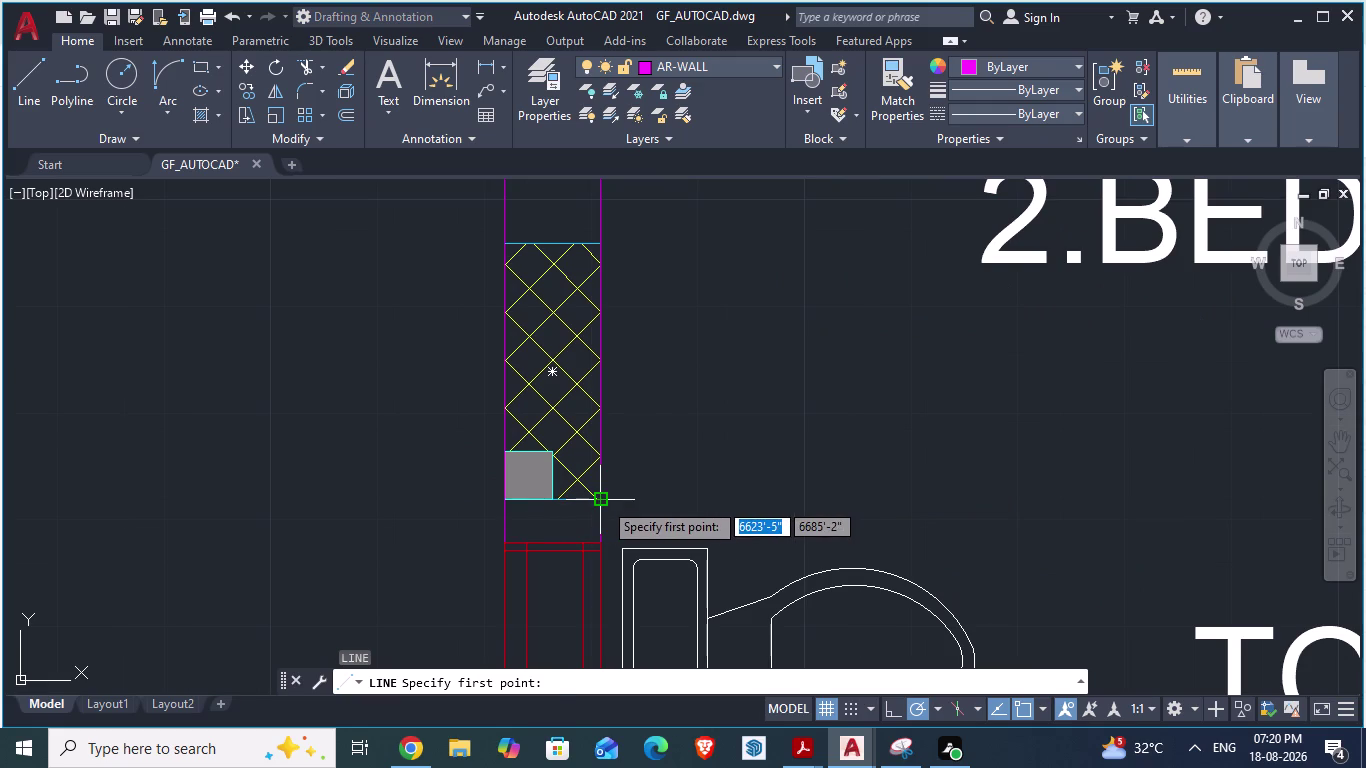
text(6)
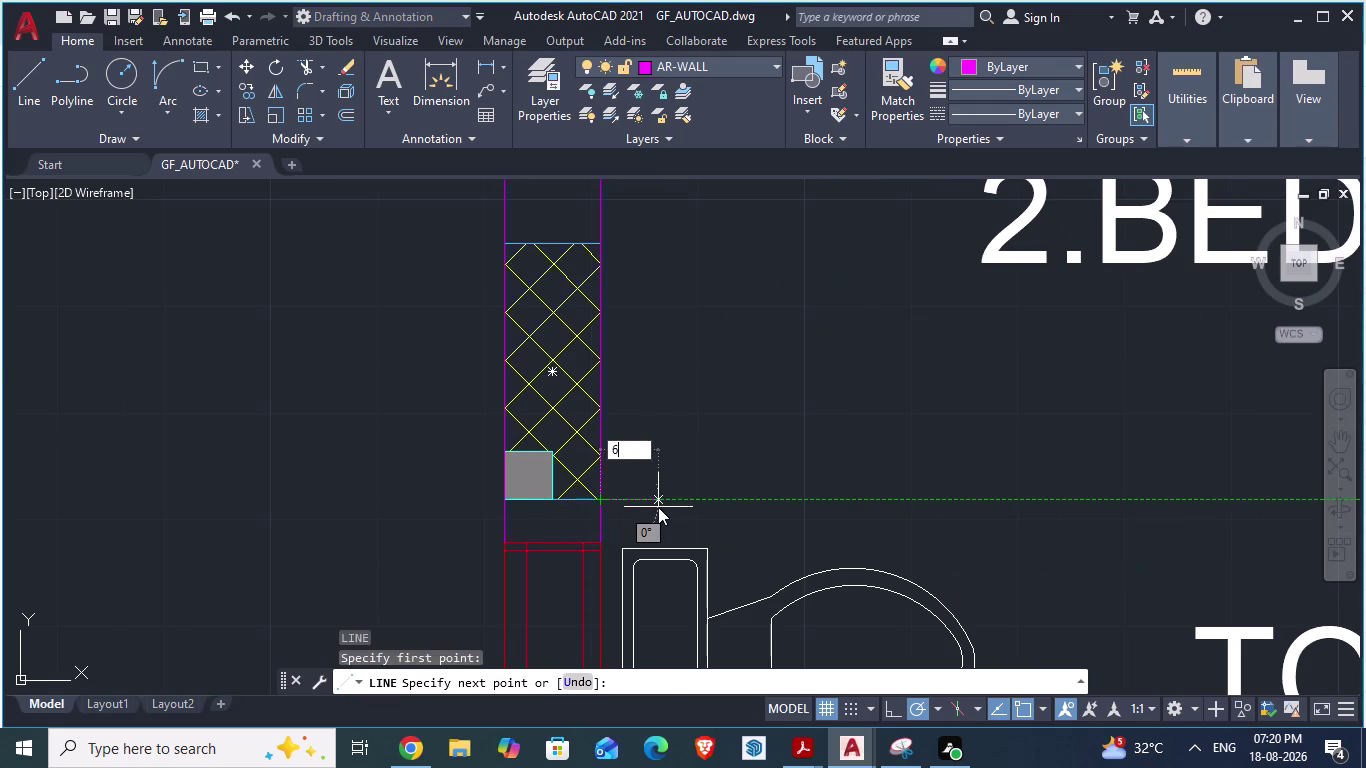
text('5.5)
text(")
key(Return)
Add the 4.5" thickness segment and close the outline back to the column edge.
scroll(down, 3)
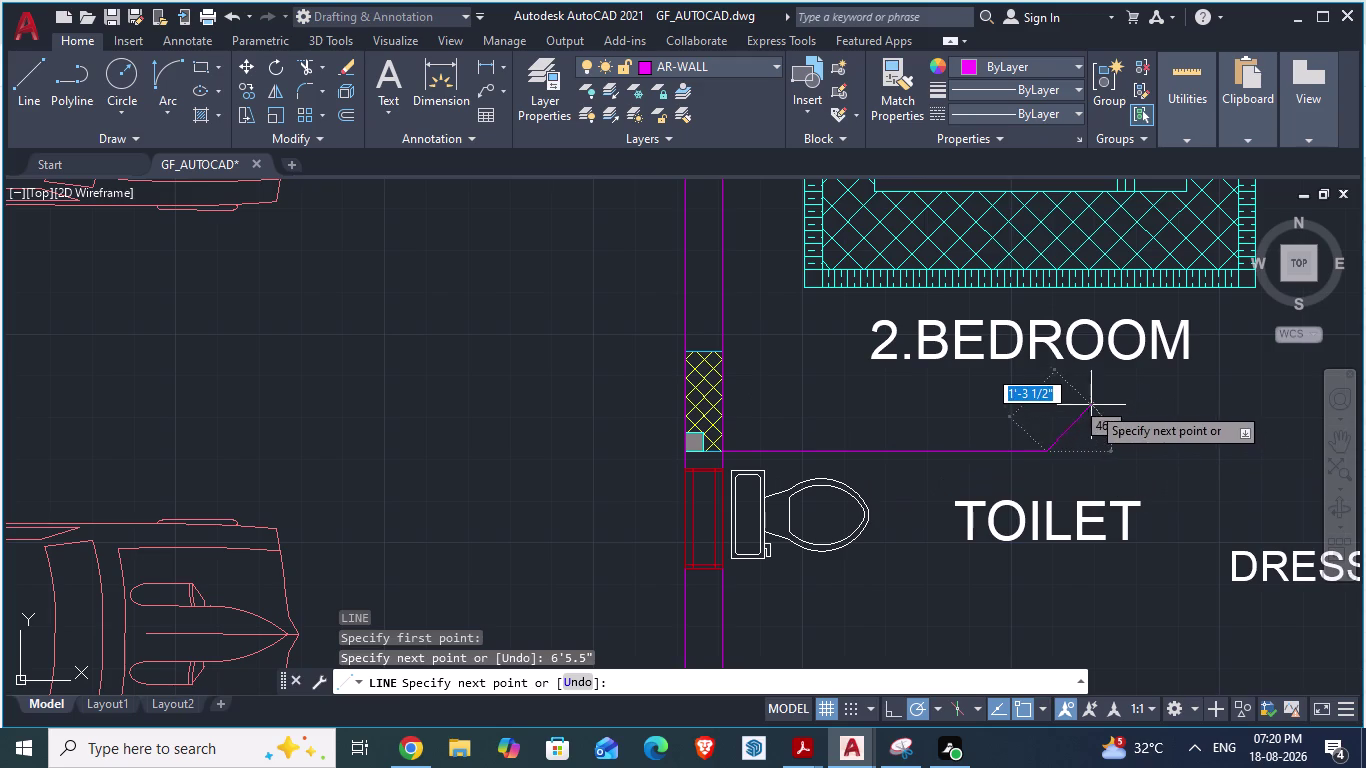
scroll(up, 3)
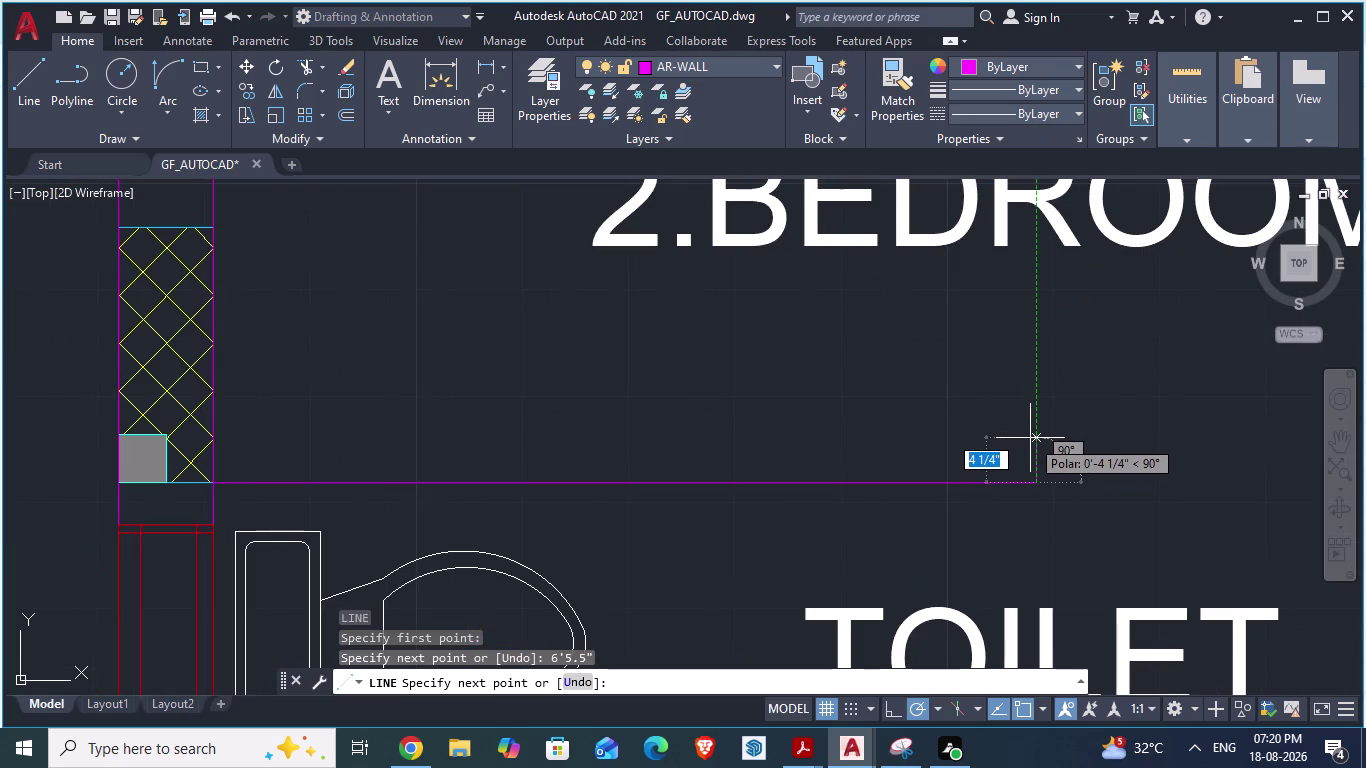
key(4)
text(.)
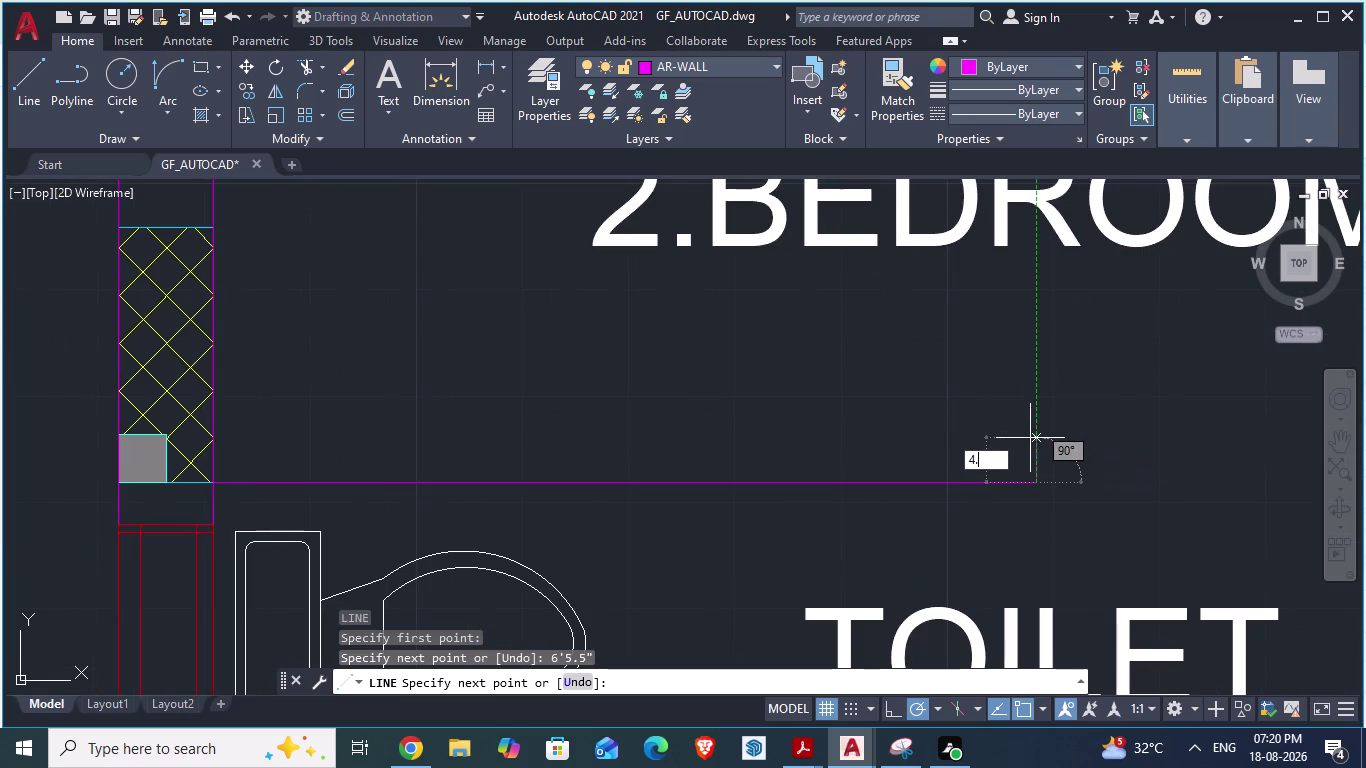
text(5")
key(Return)
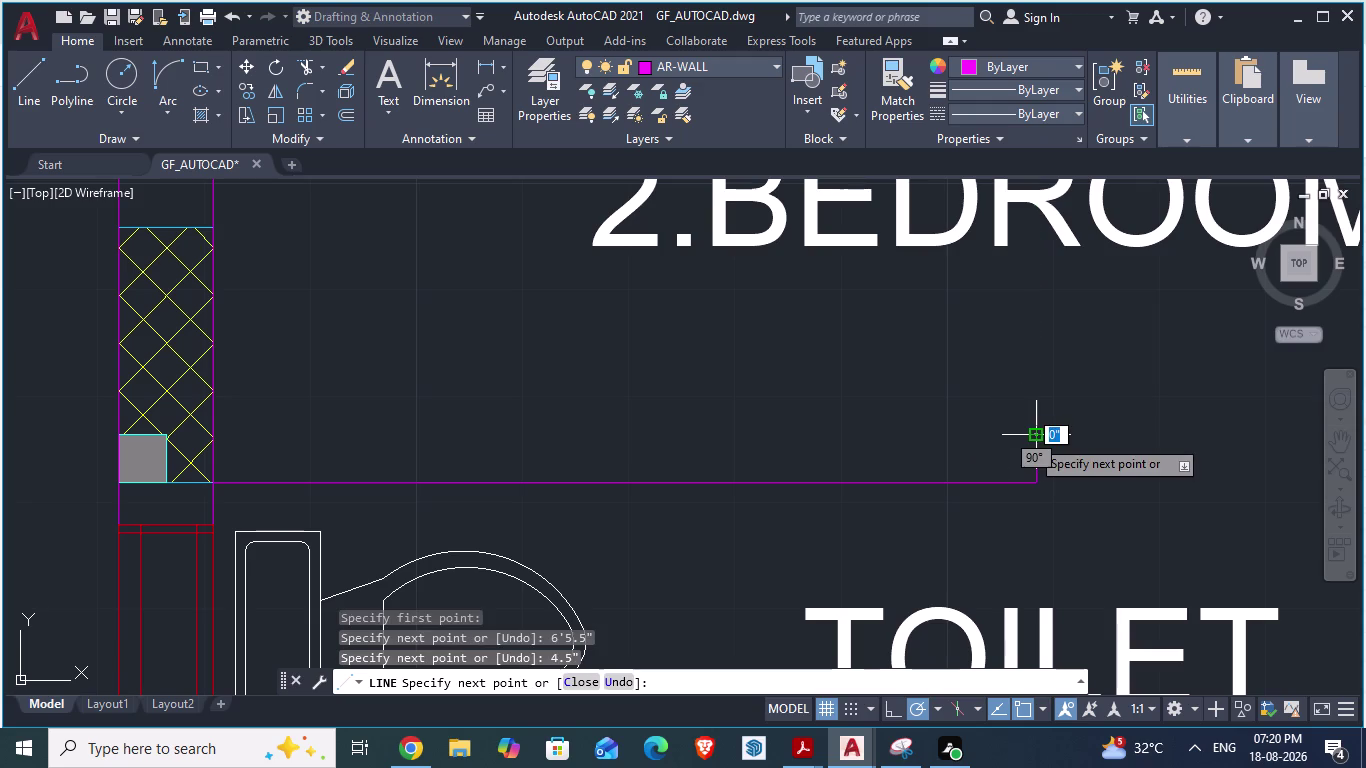
scroll(up, 3)
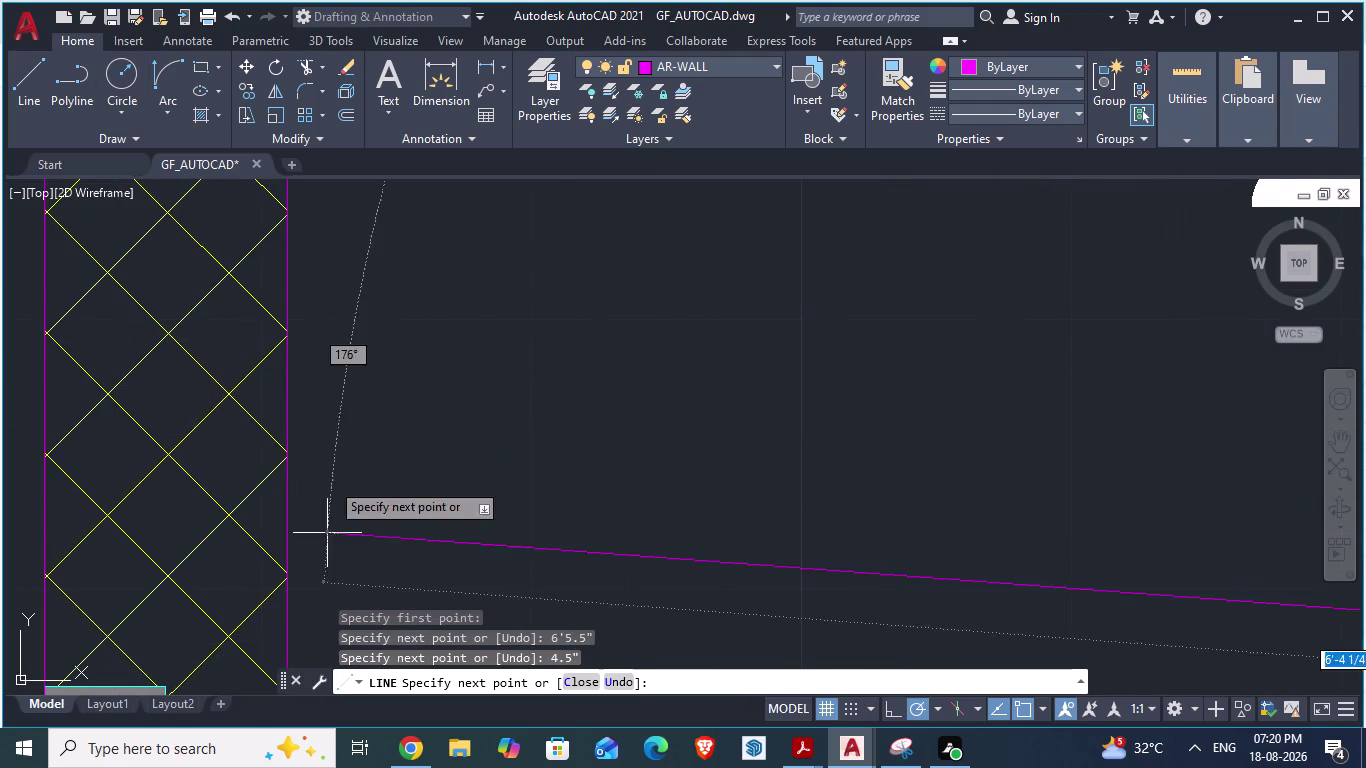
scroll(down, 3)
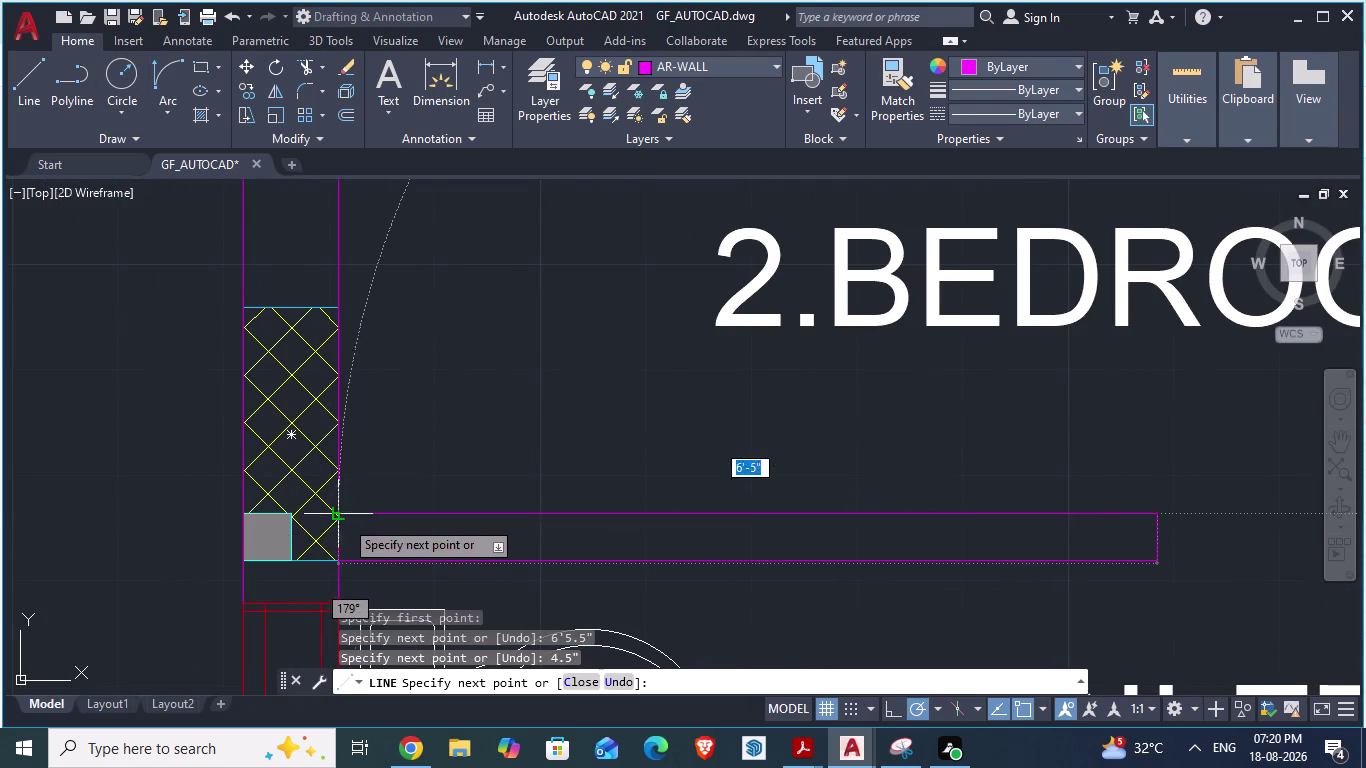
click(337, 514)
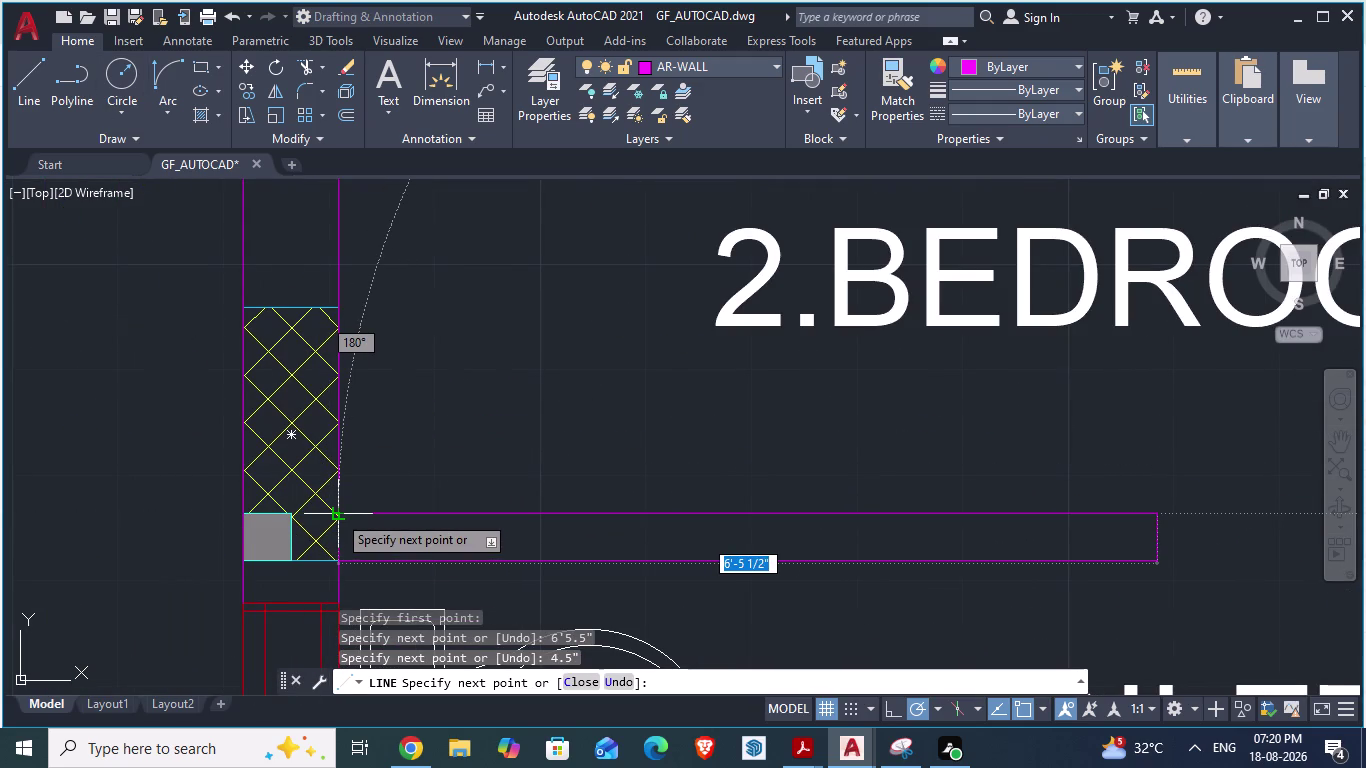
key(Escape)
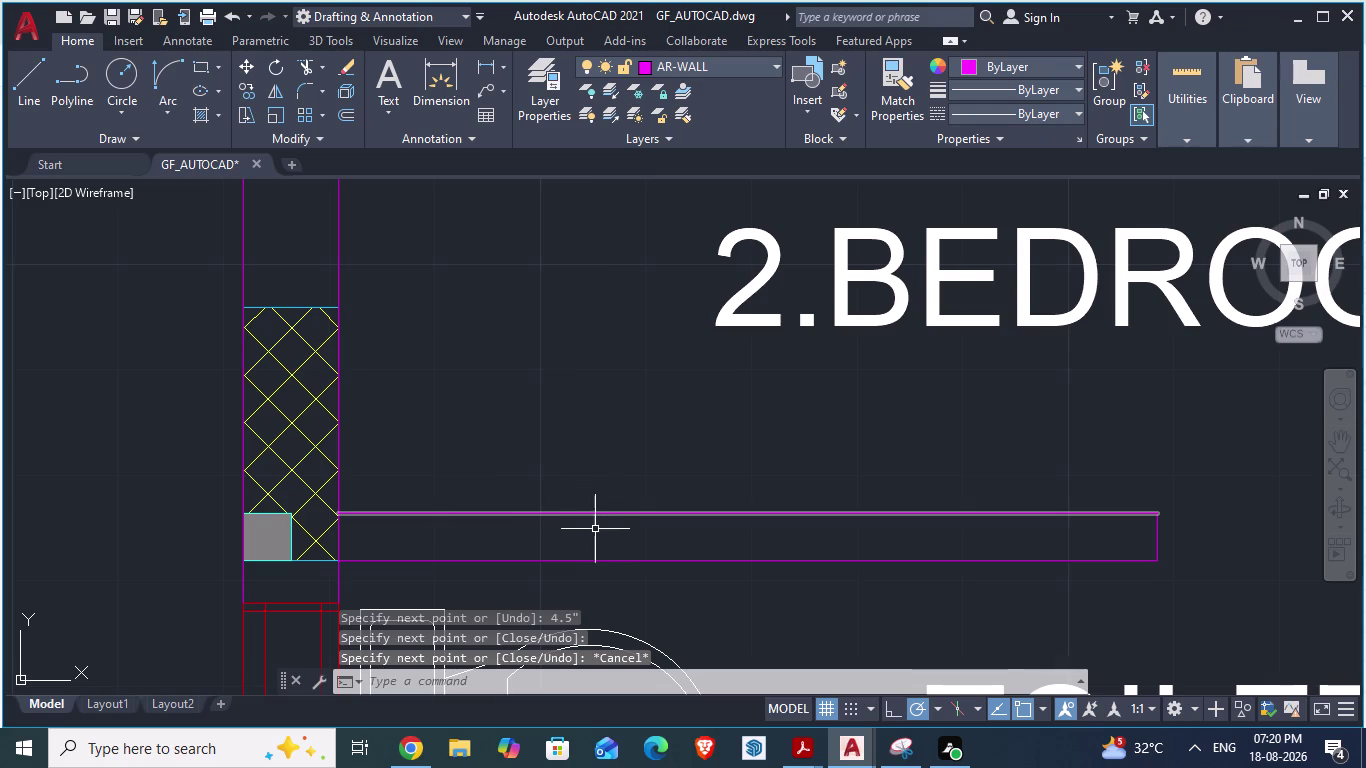
Hatch the partition wall outline solid grey, save GF_AUTOCAD, and switch to ARCH PLANS.
click(589, 544)
key(h)
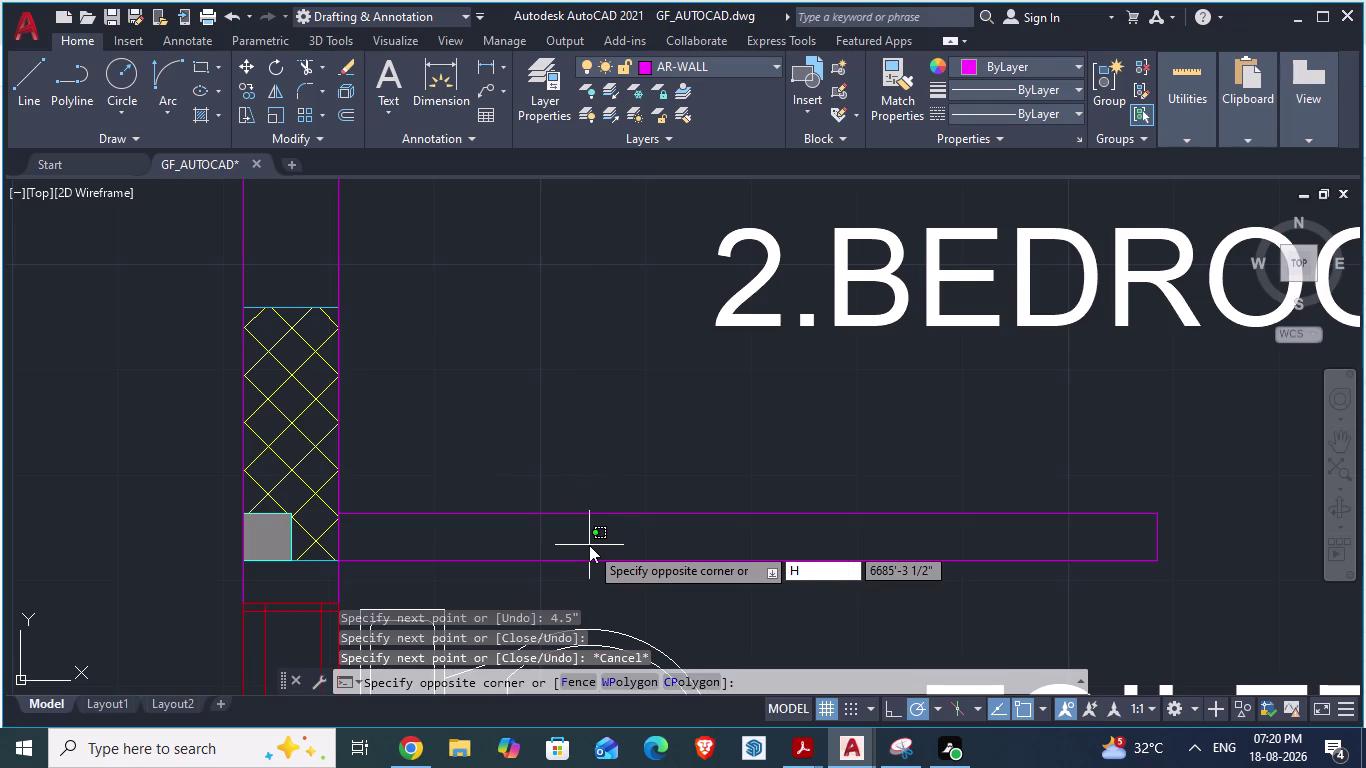
key(Return)
click(589, 545)
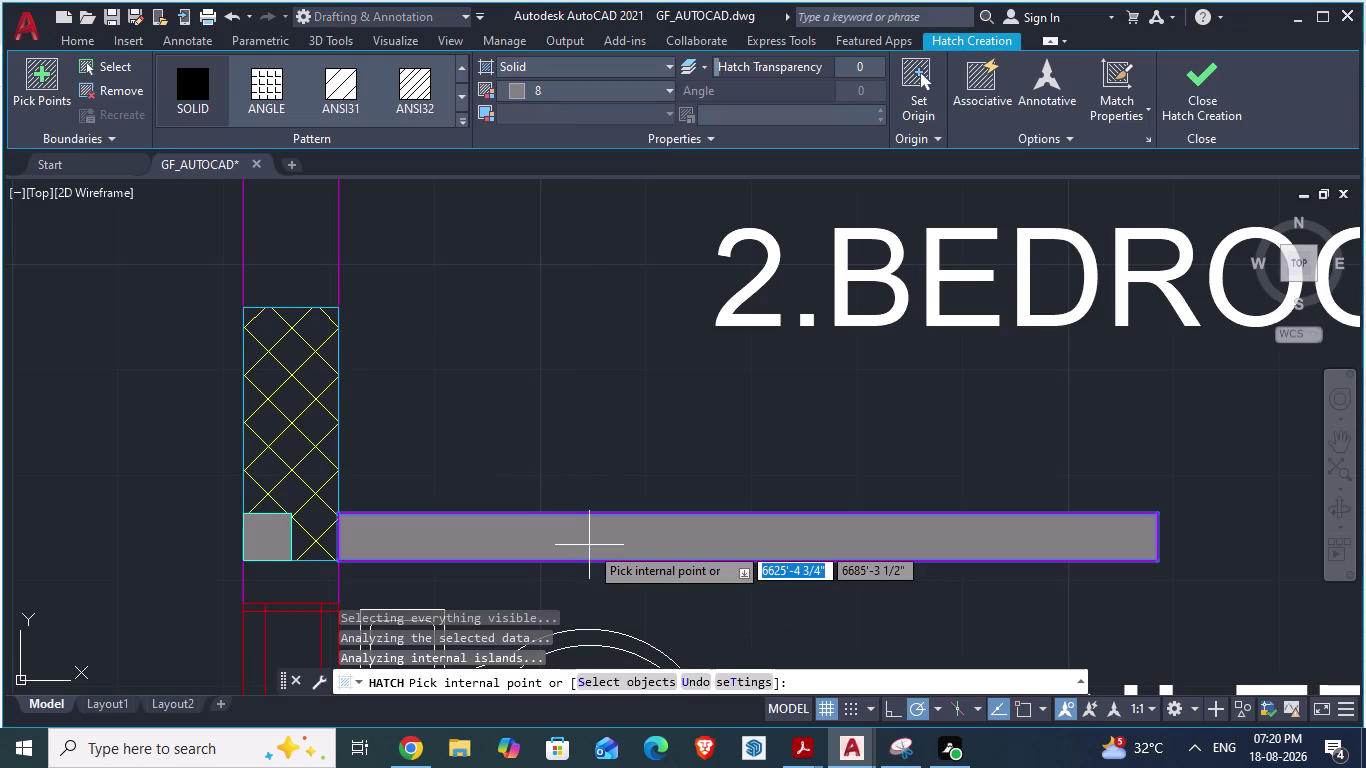
key(ctrl+s)
key(alt+Tab)
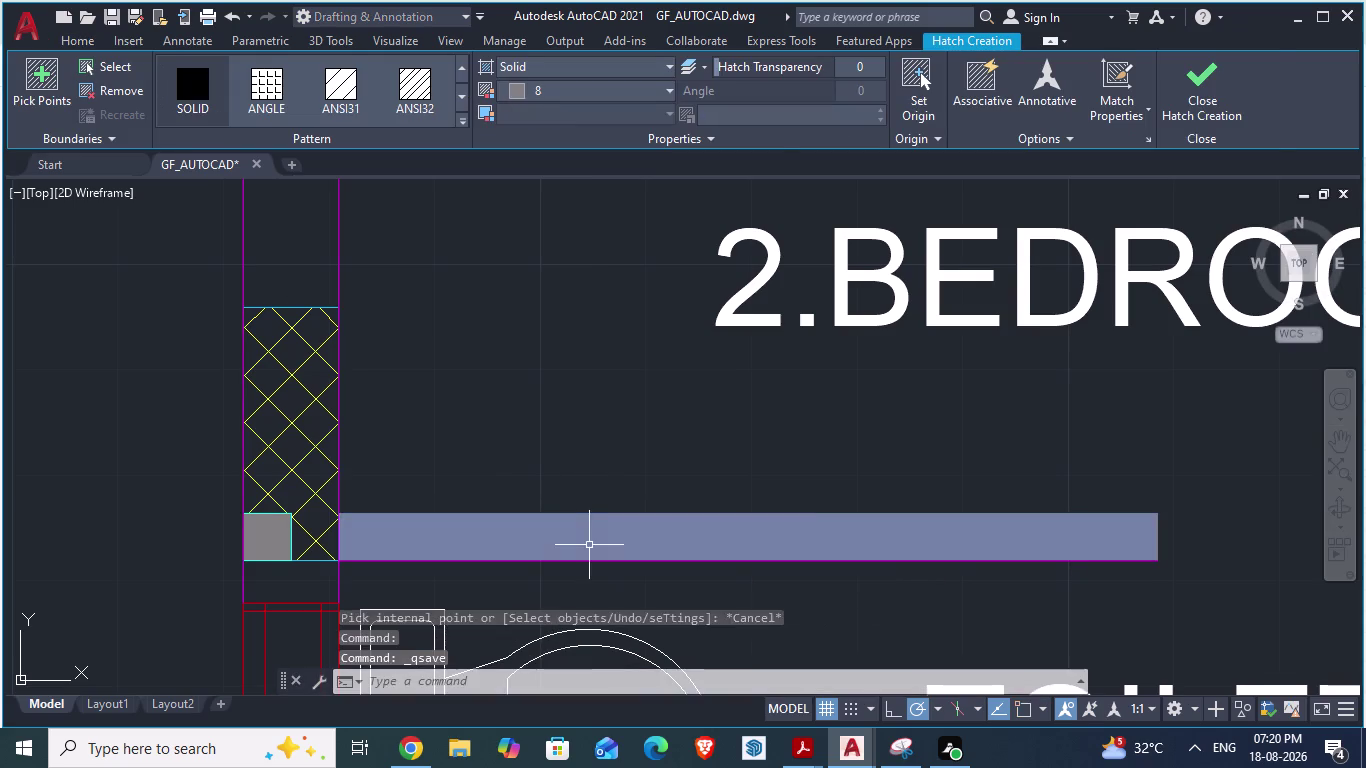
scroll(down, 3)
key(Escape)
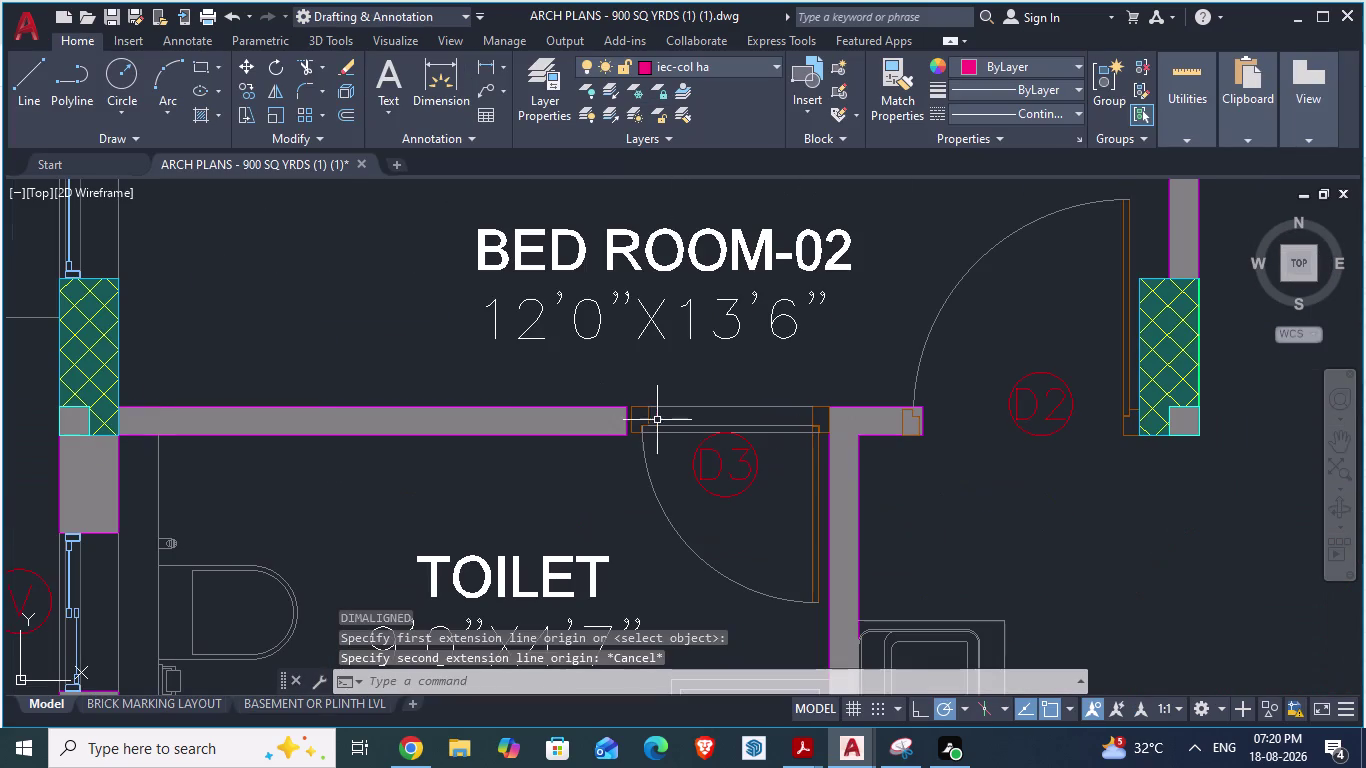
Zoom around Bed Room-02 and the toilet in ARCH PLANS, then return to GF_AUTOCAD.
scroll(down, 3)
scroll(up, 3)
scroll(down, 3)
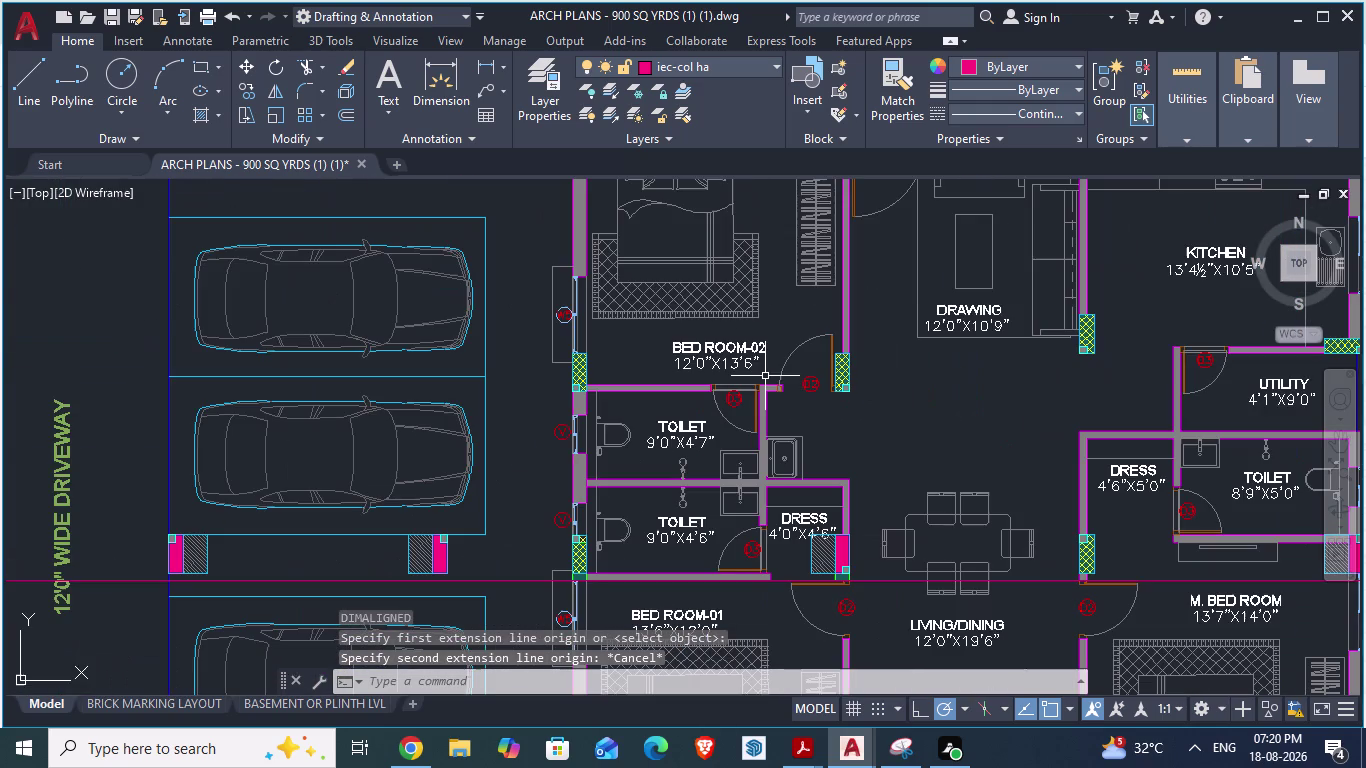
scroll(up, 3)
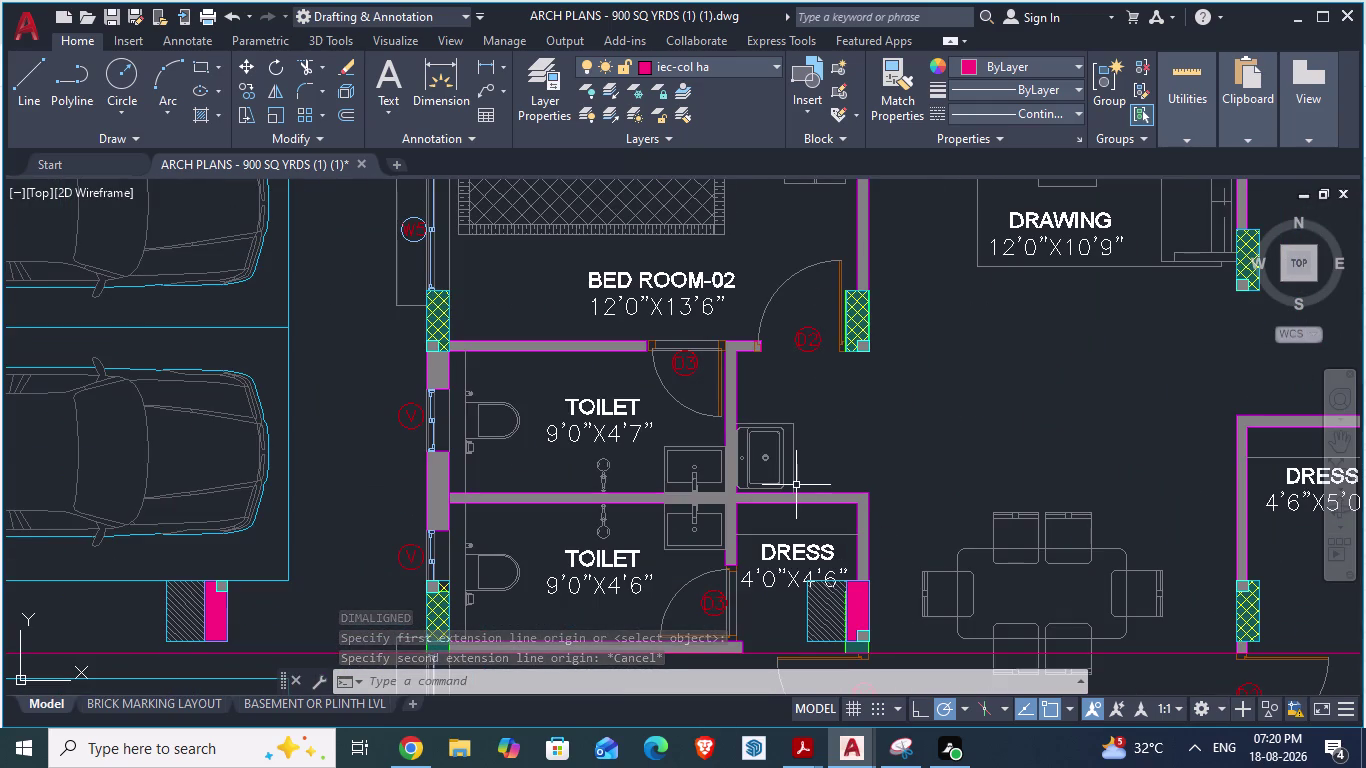
key(alt+Tab)
key(alt+Tab)
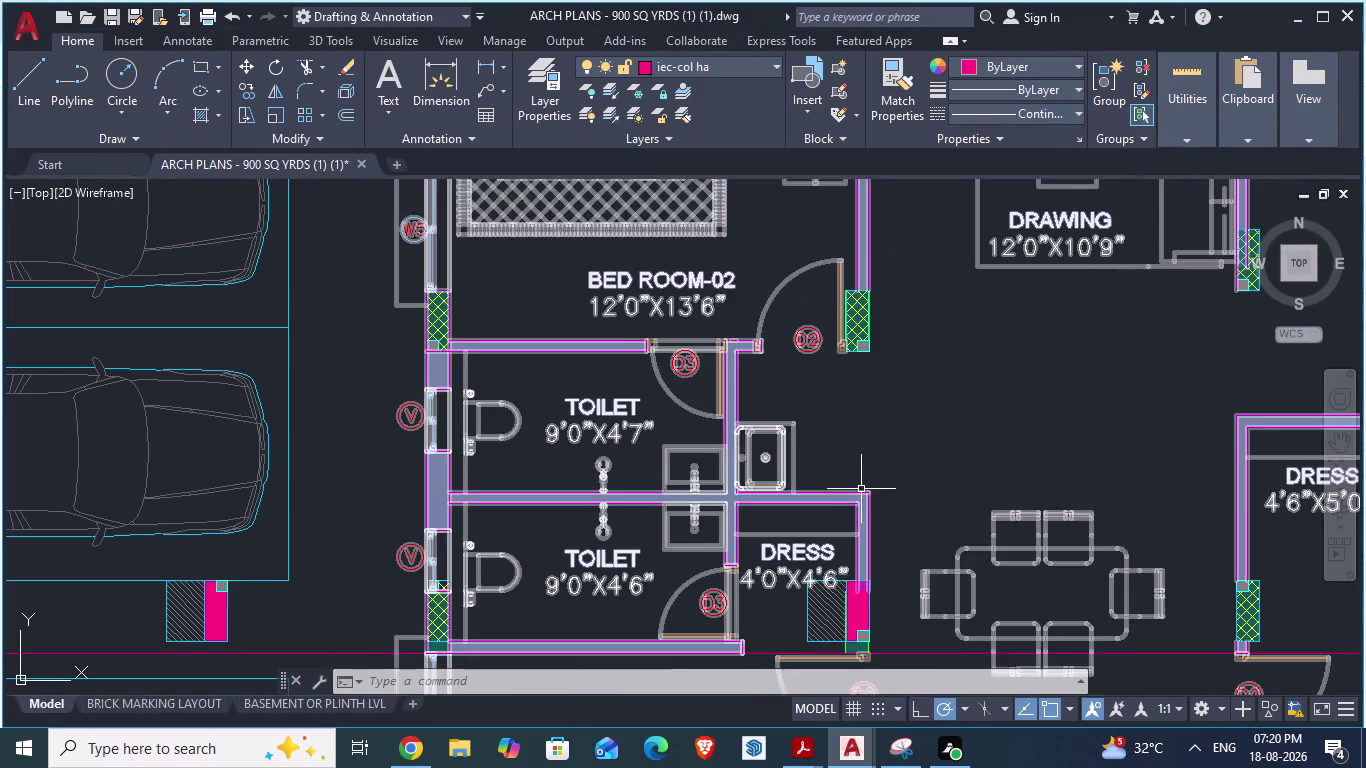
key(alt+Tab)
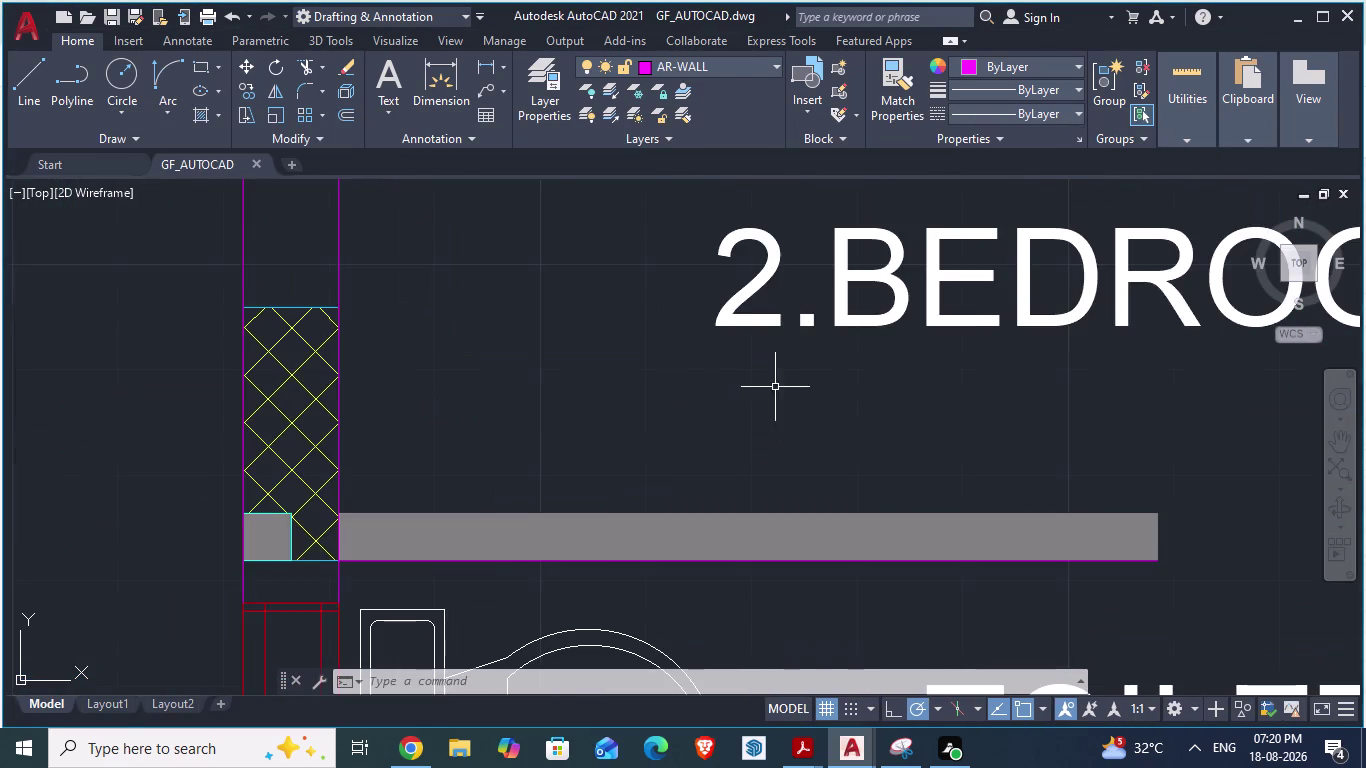
Move the 2.BEDROOM label slightly up and left, clear of the new wall.
scroll(down, 3)
click(755, 350)
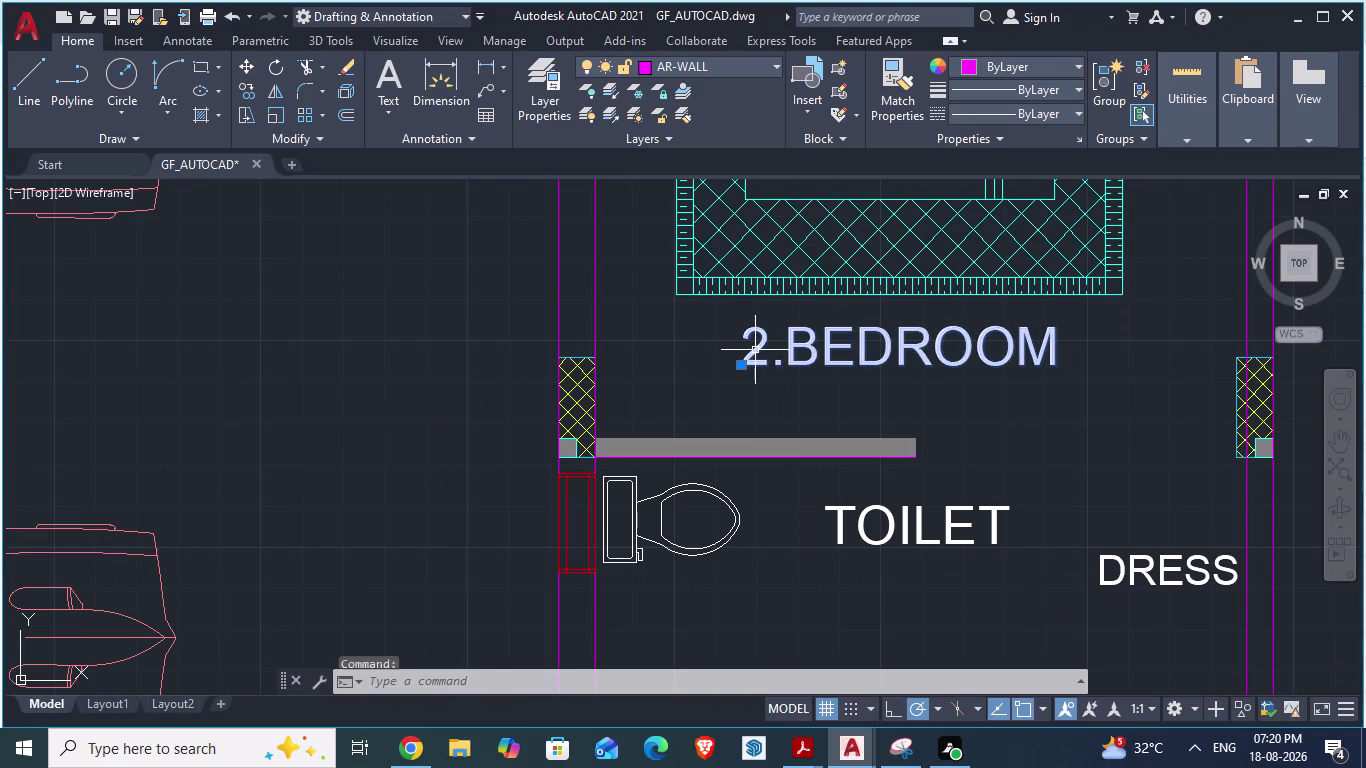
key(m)
key(Return)
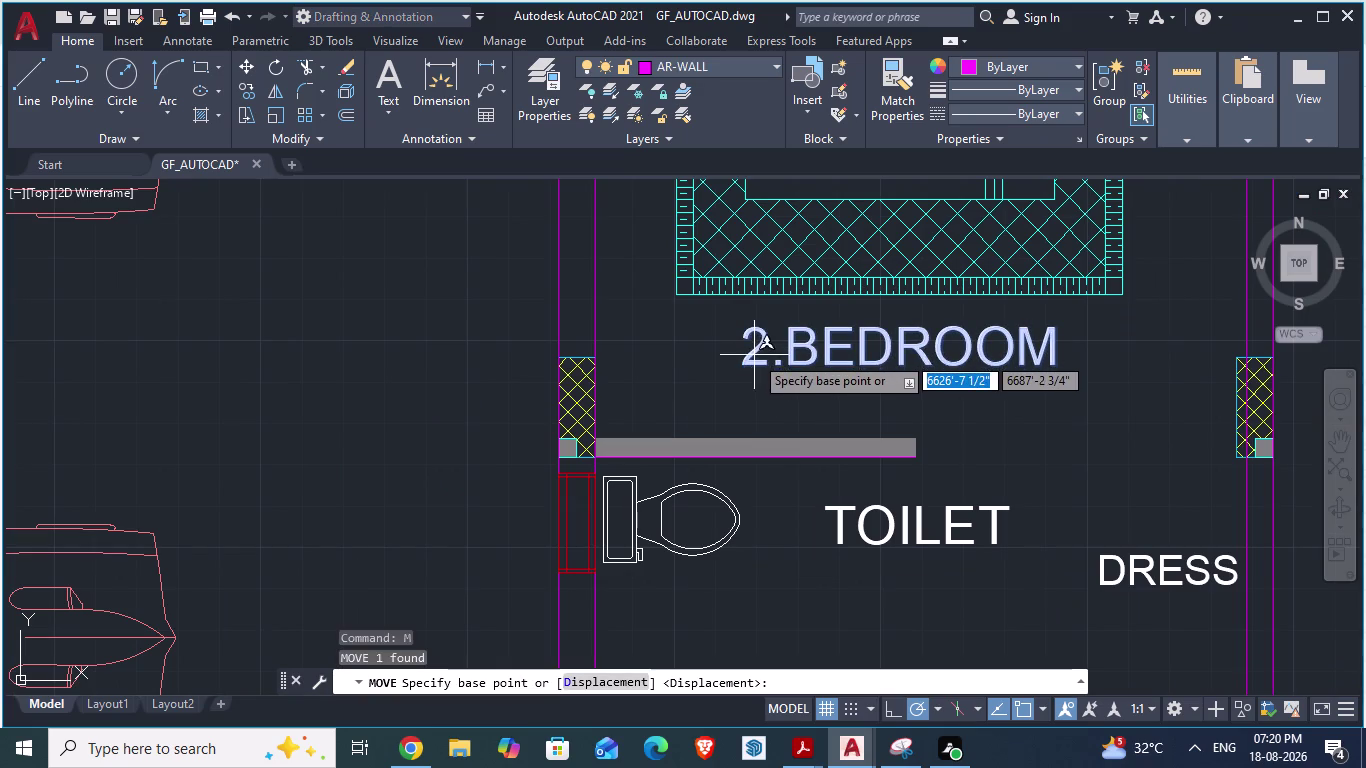
drag(749, 364, 708, 337)
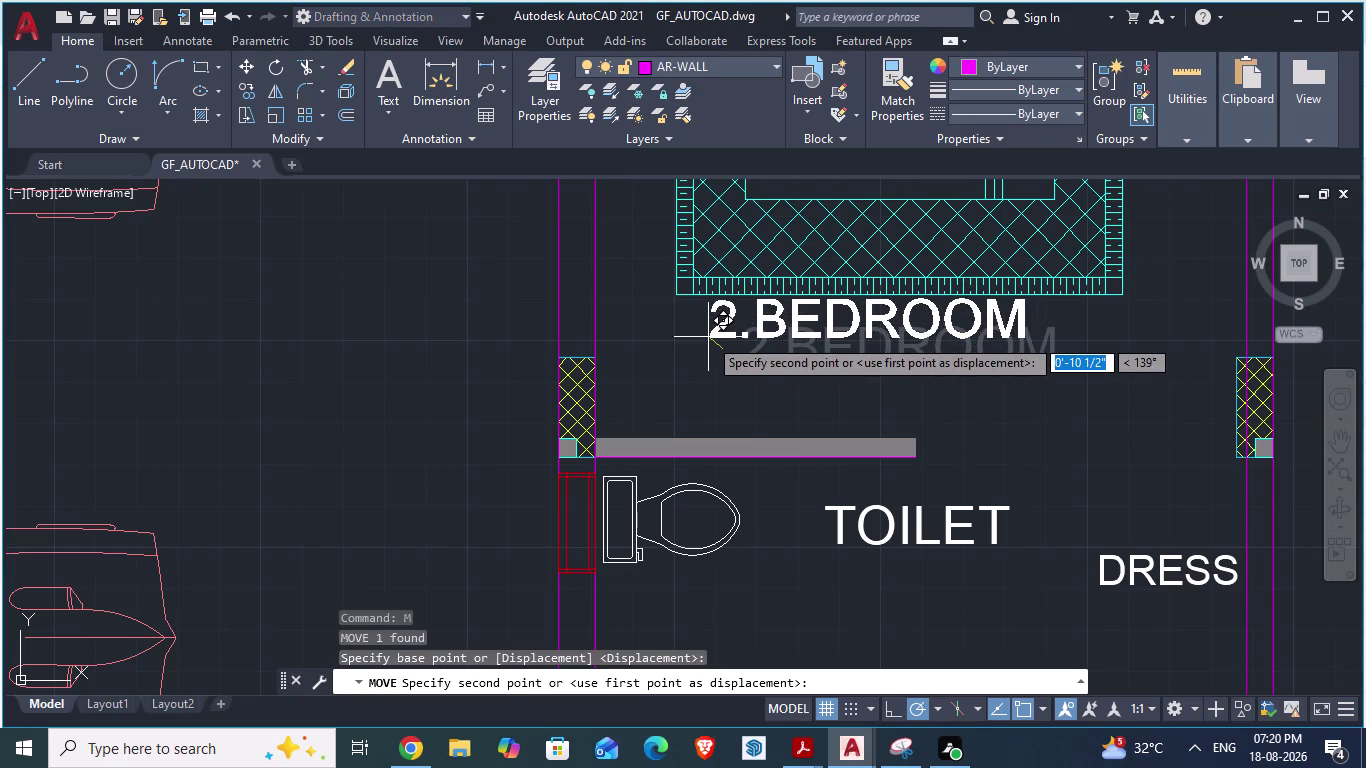
click(708, 337)
Save the GF_AUTOCAD drawing and switch to ARCH PLANS.
scroll(down, 3)
scroll(down, 3)
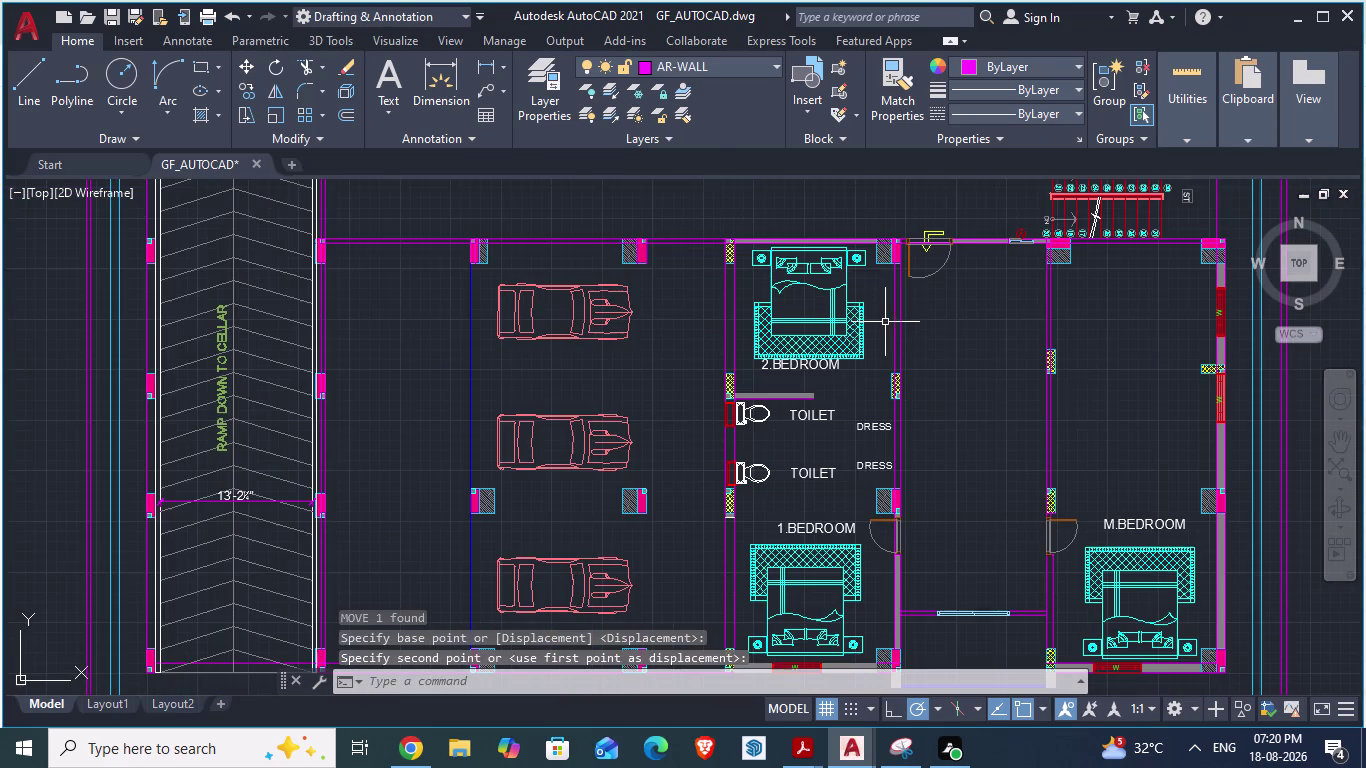
scroll(up, 3)
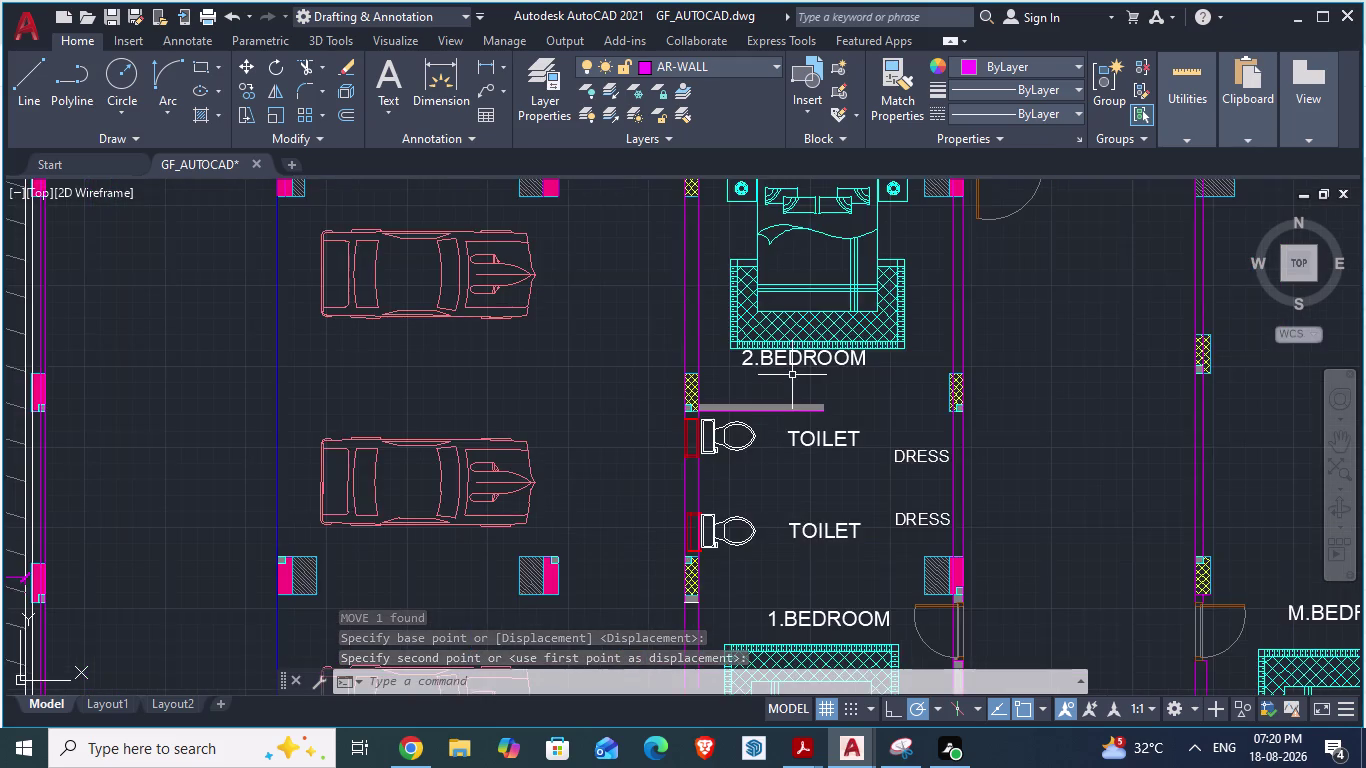
scroll(up, 3)
scroll(down, 3)
key(ctrl+s)
scroll(down, 3)
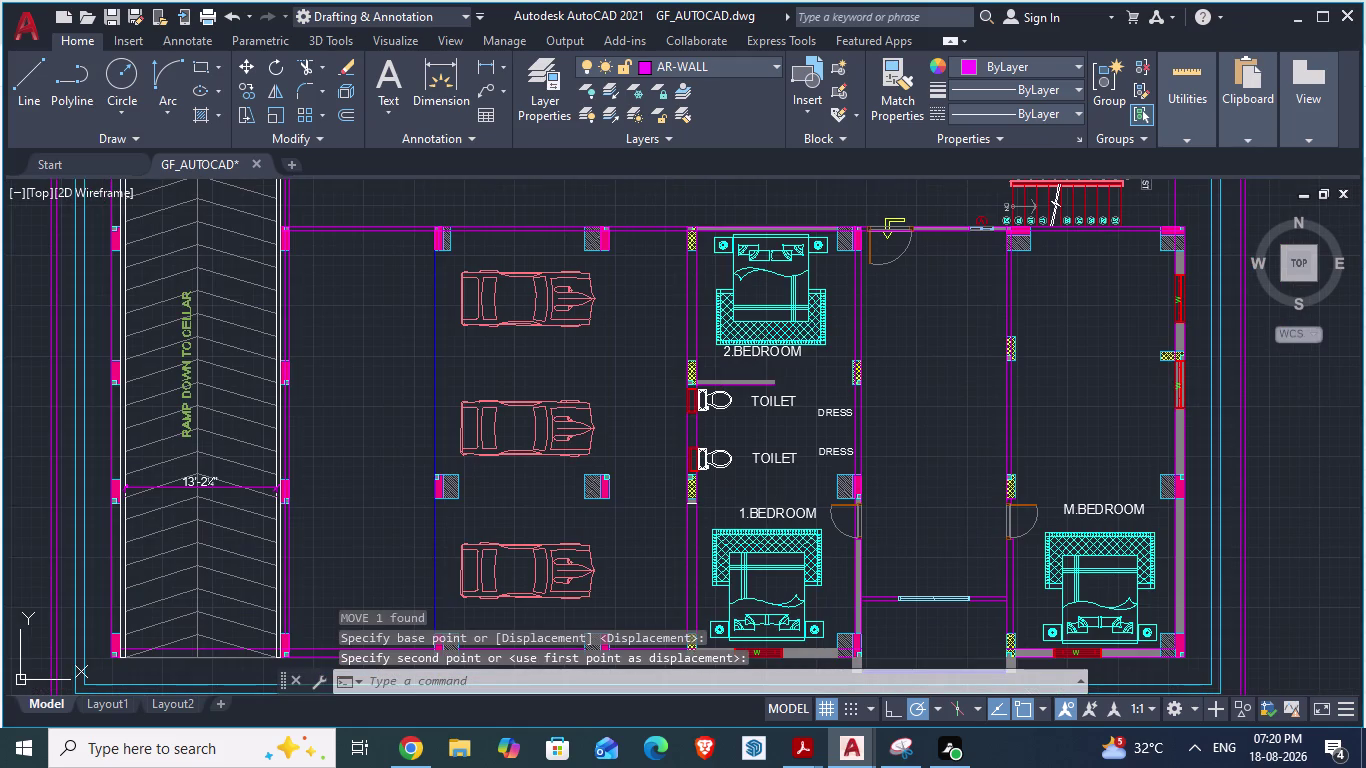
scroll(down, 3)
key(alt+Tab)
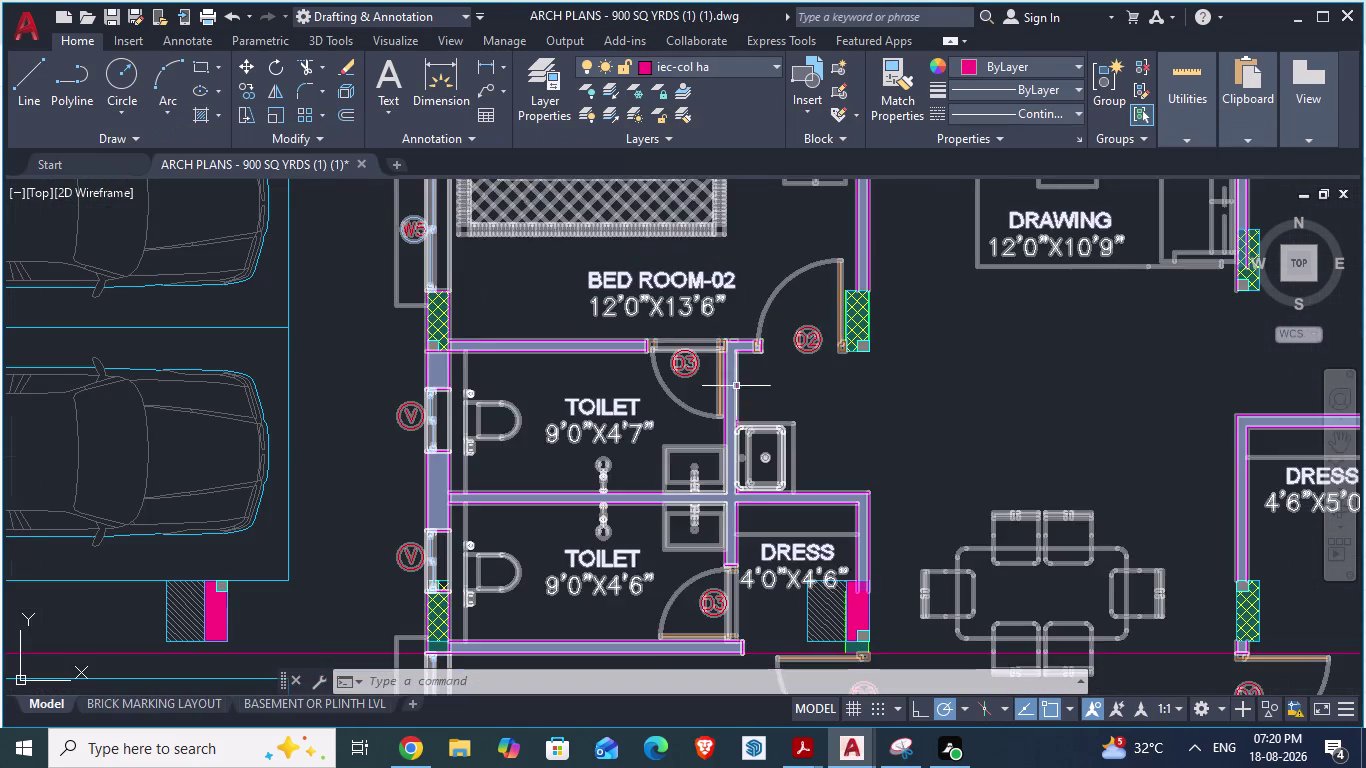
scroll(down, 3)
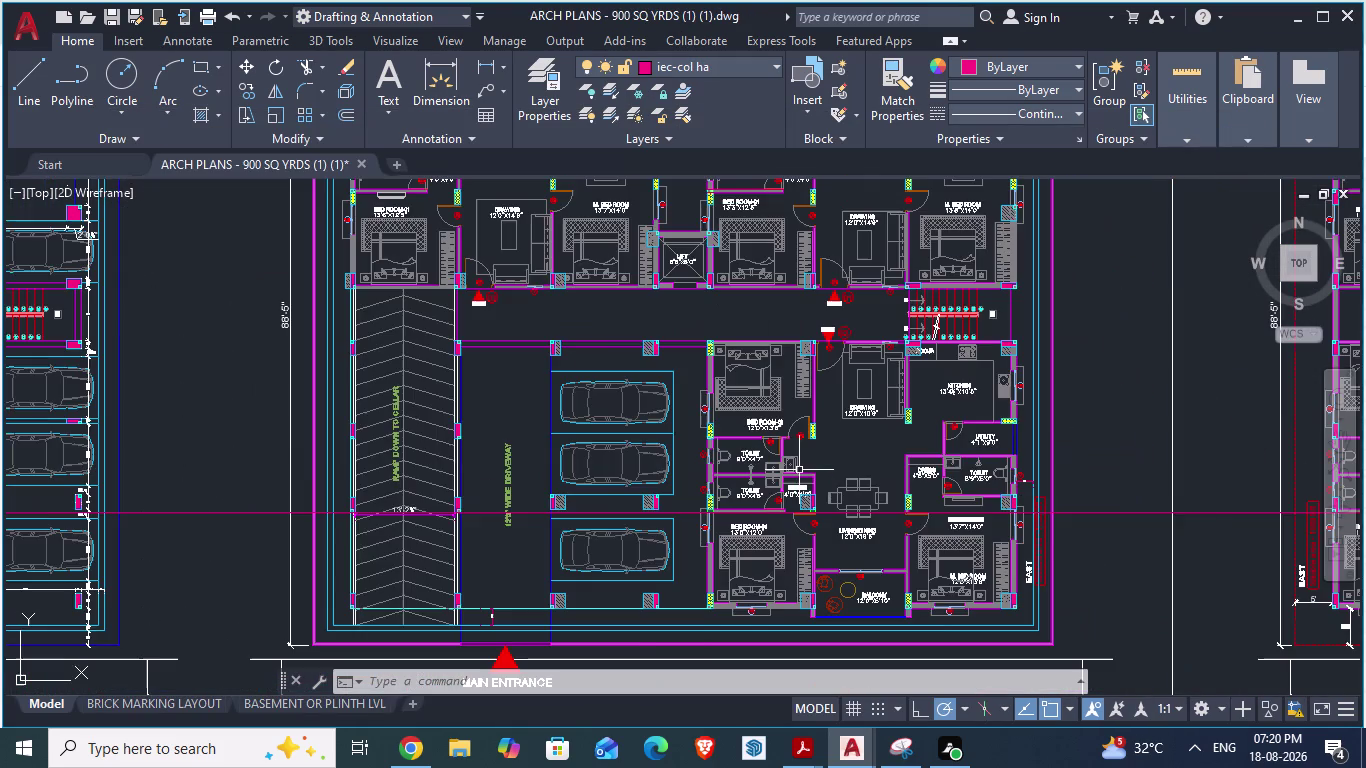
scroll(down, 3)
scroll(up, 3)
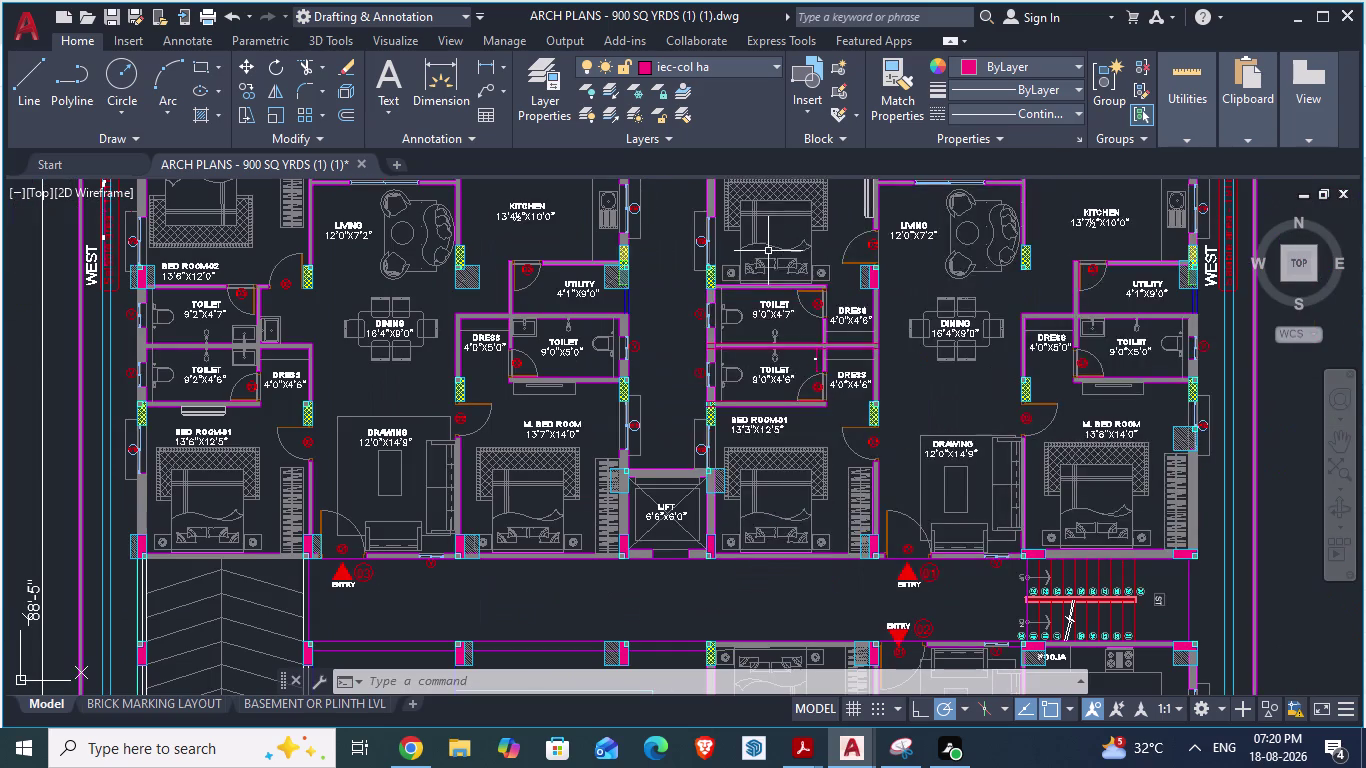
scroll(up, 3)
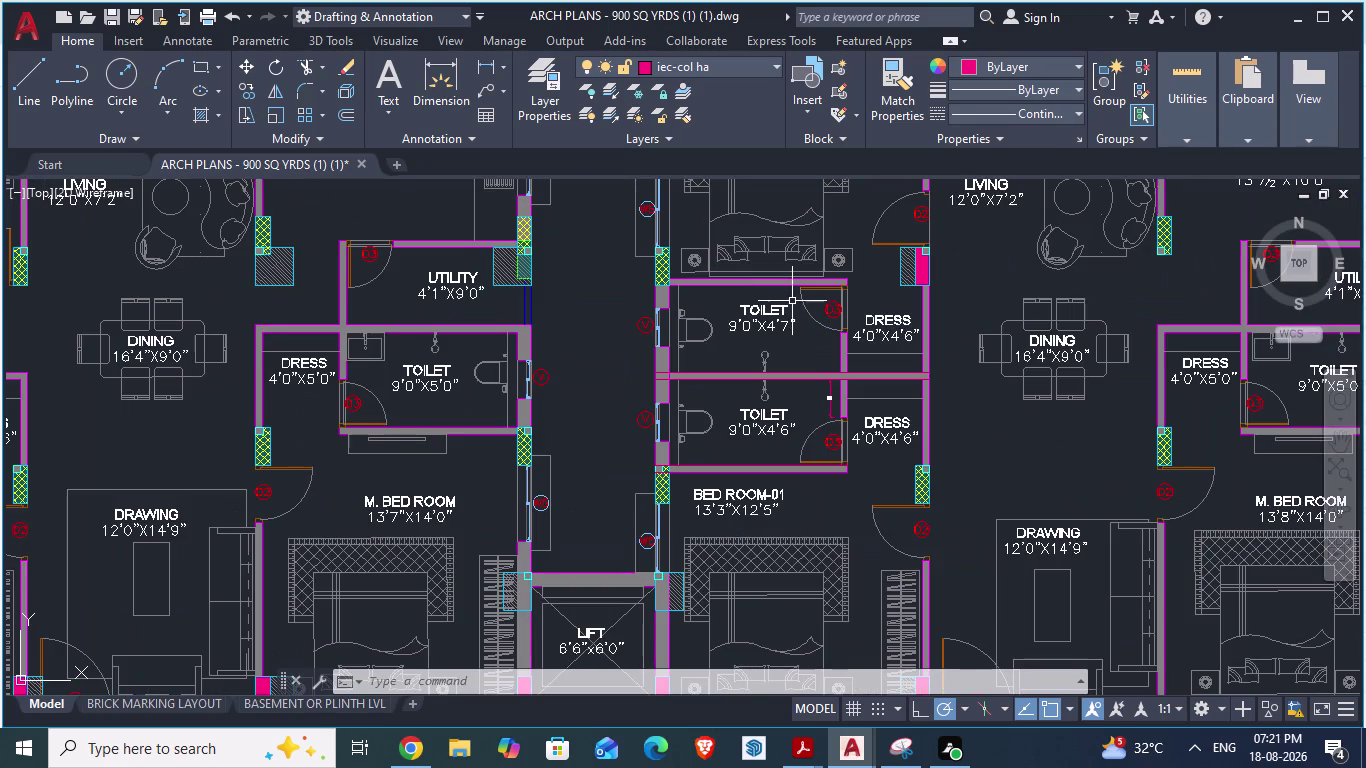
scroll(down, 3)
scroll(up, 3)
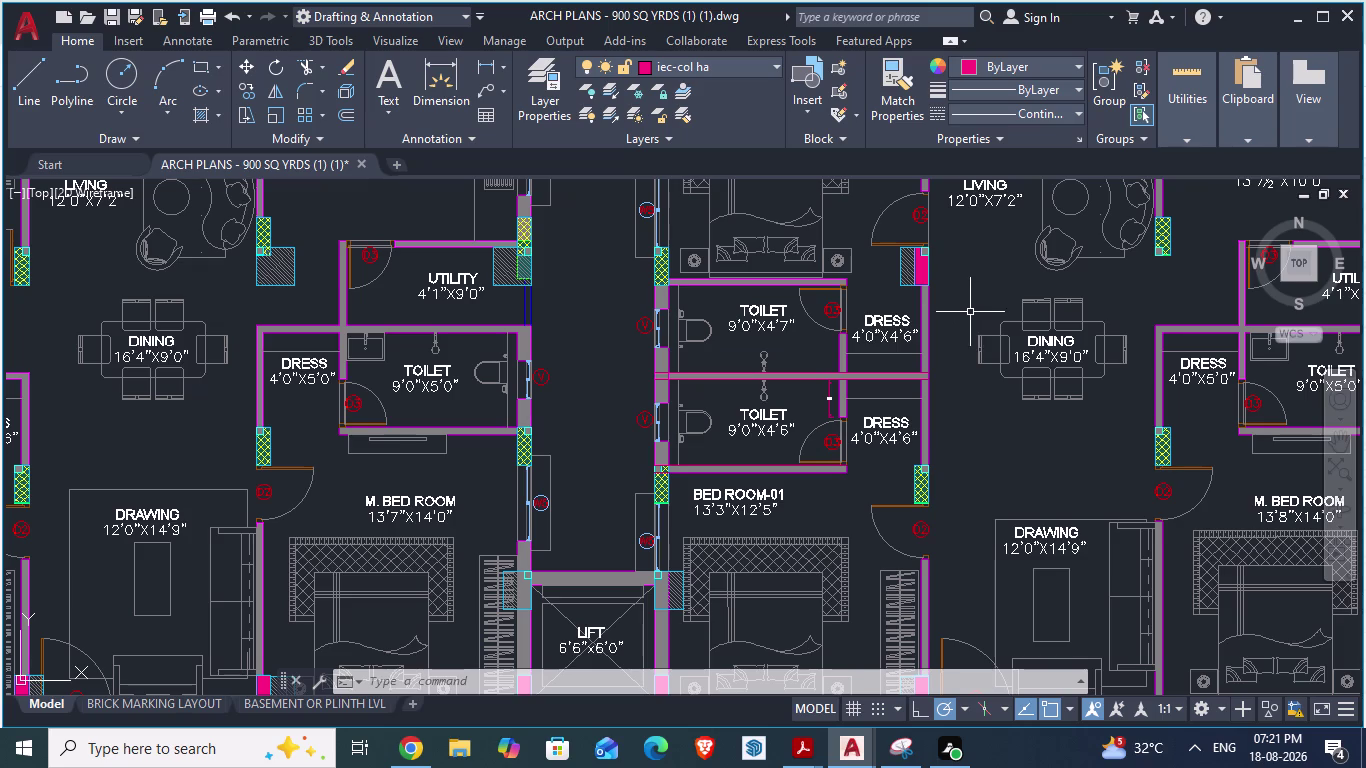
scroll(down, 3)
scroll(down, 3)
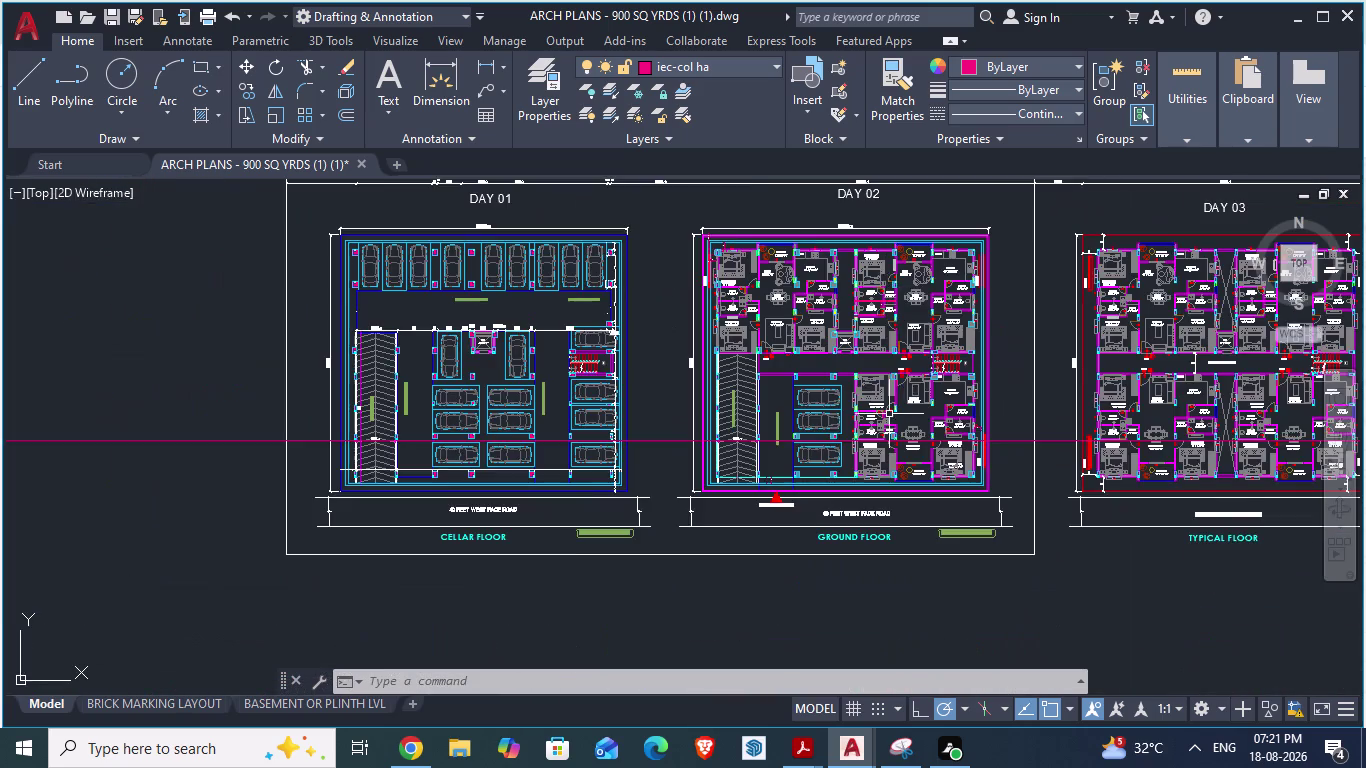